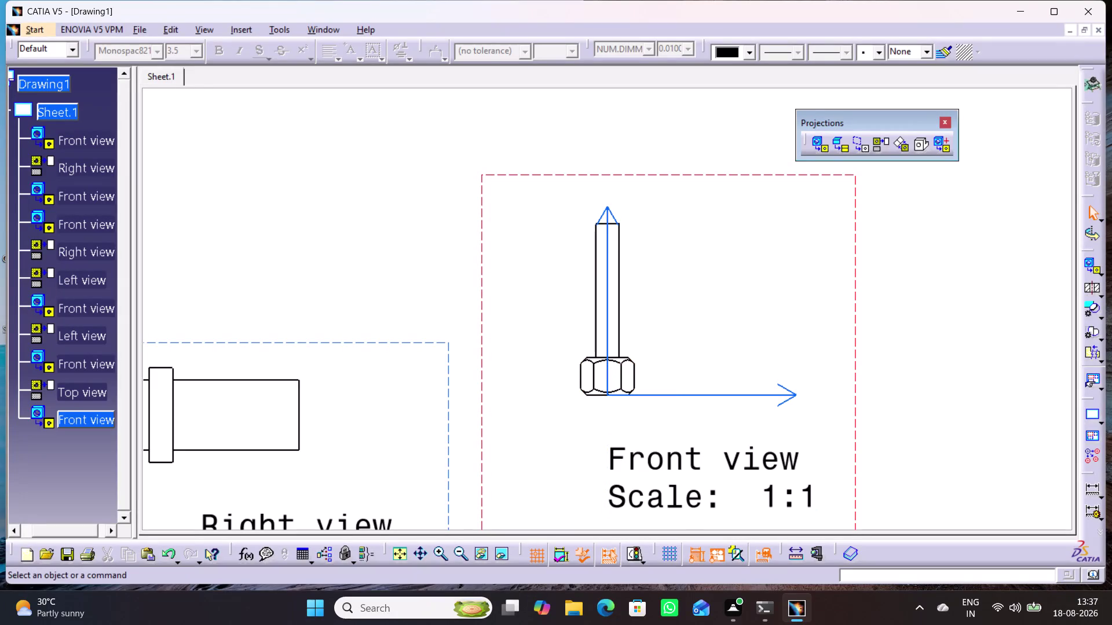
Bring the whole sheet into view and activate the L-shaped part's front view.
middle_drag(948, 442, 969, 524)
right_click(947, 441)
middle_drag(828, 469, 860, 524)
right_click(828, 469)
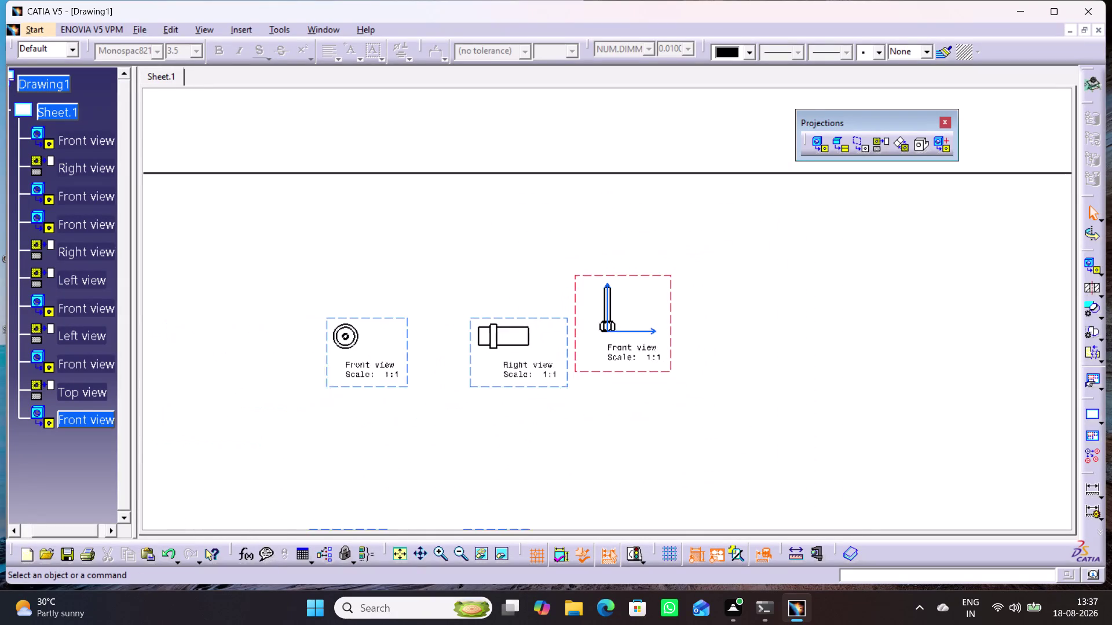
middle_drag(860, 524, 863, 529)
middle_drag(720, 501, 784, 584)
right_click(722, 487)
middle_drag(727, 499, 740, 486)
right_click(723, 471)
drag(626, 291, 552, 474)
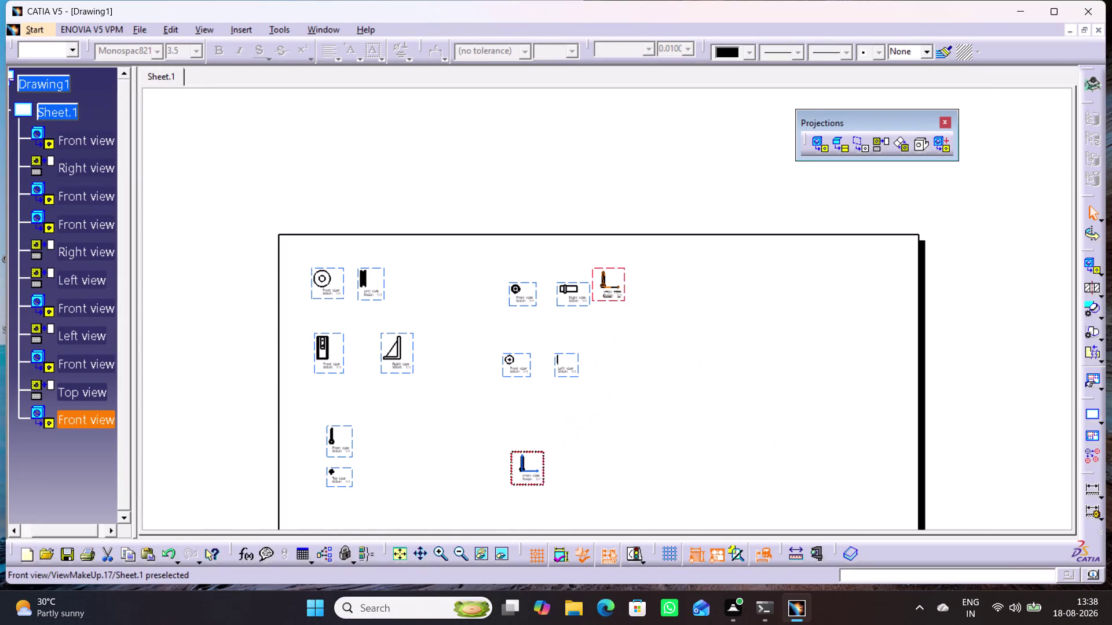
drag(552, 475, 470, 444)
middle_drag(543, 470, 610, 370)
click(652, 410)
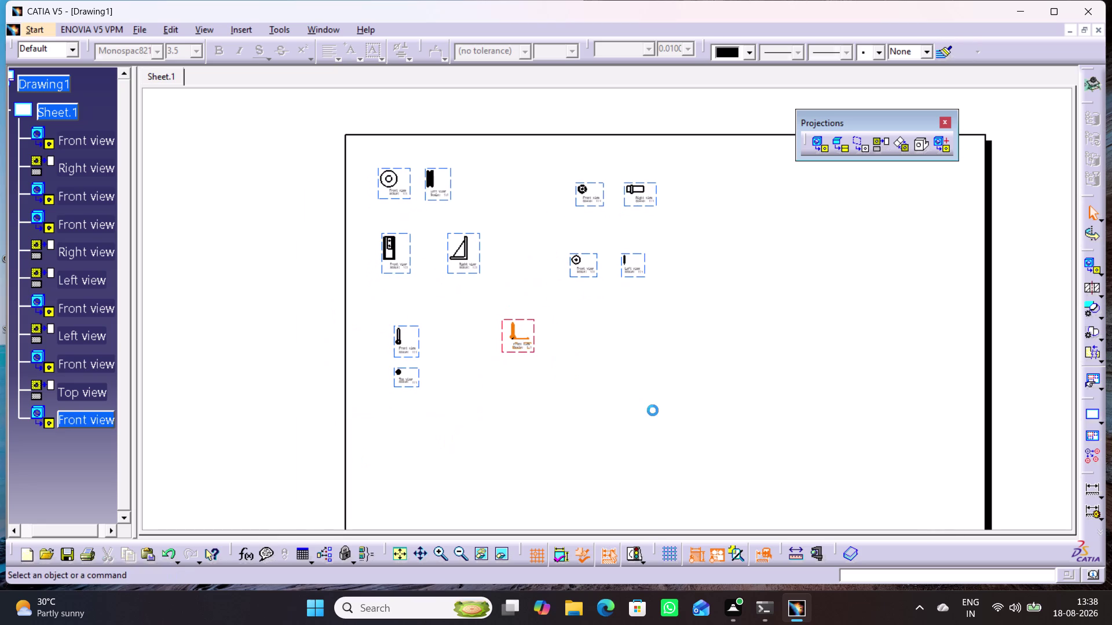
click(880, 145)
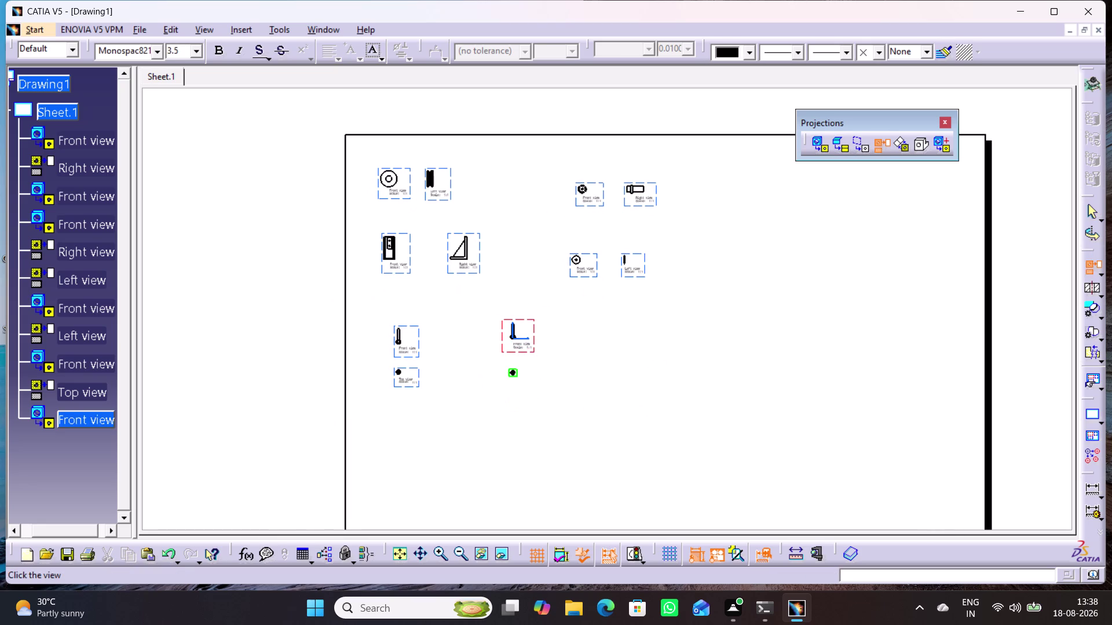
Project a top view and place it directly beneath that front view.
click(513, 374)
click(553, 415)
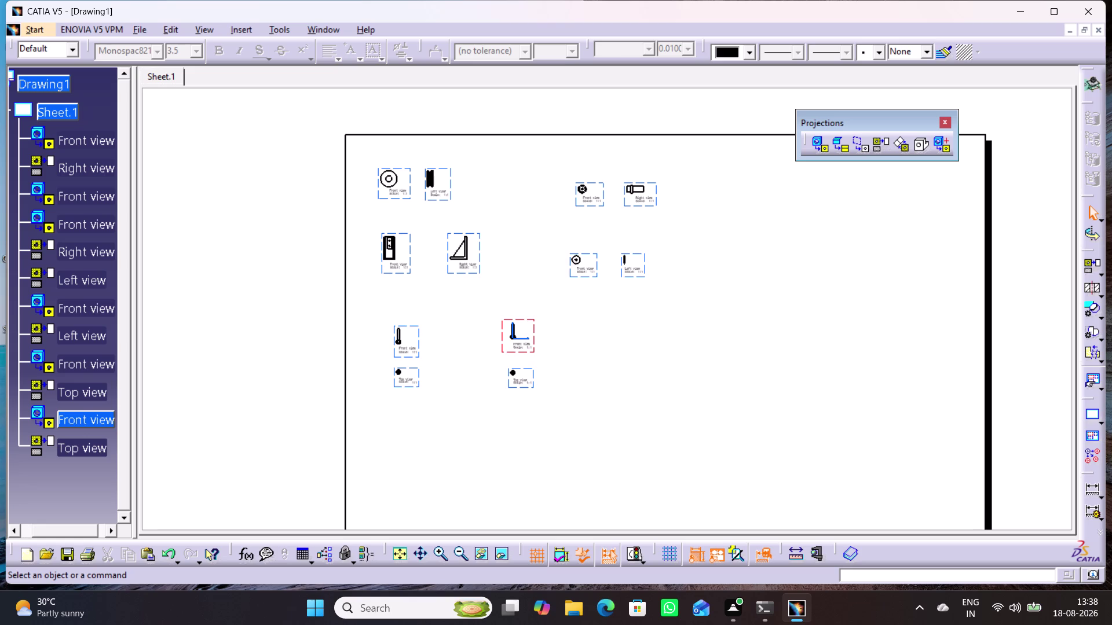
click(815, 145)
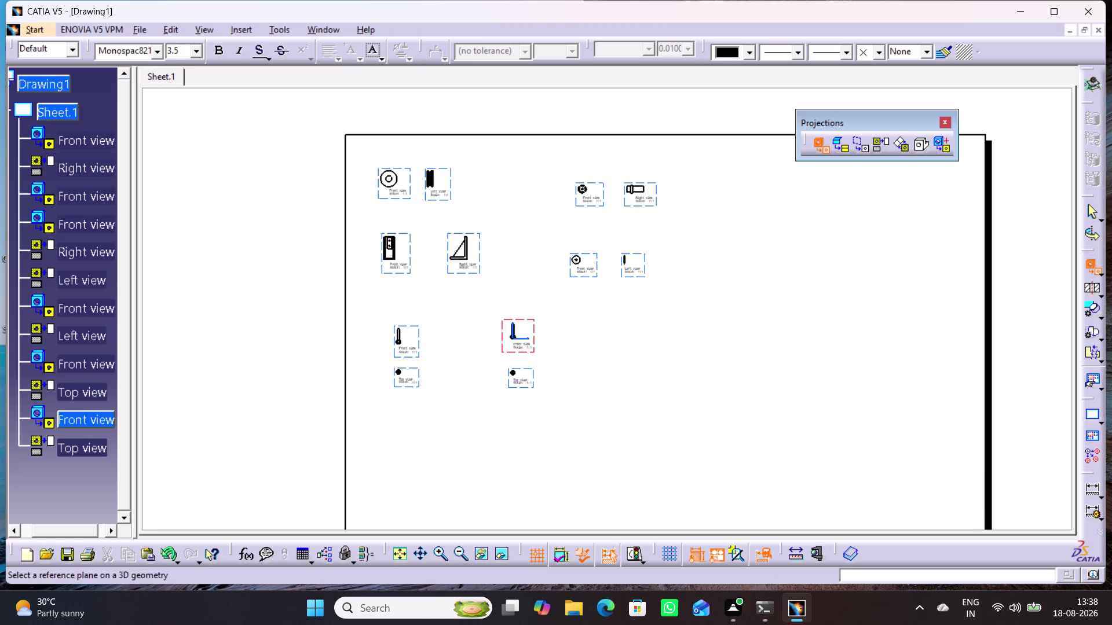
click(320, 30)
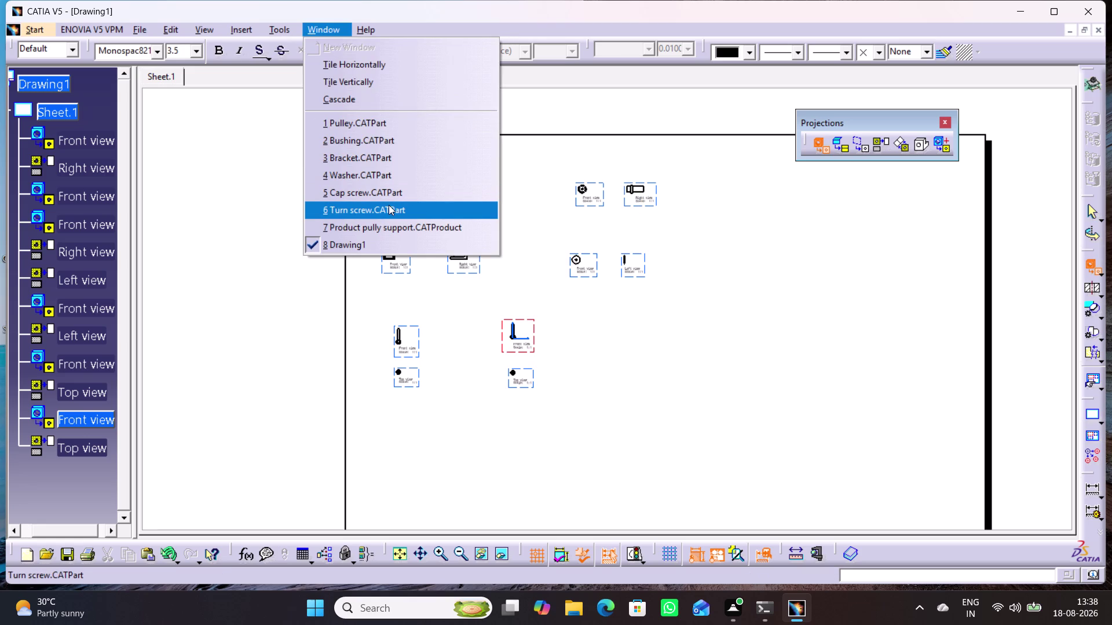
click(743, 304)
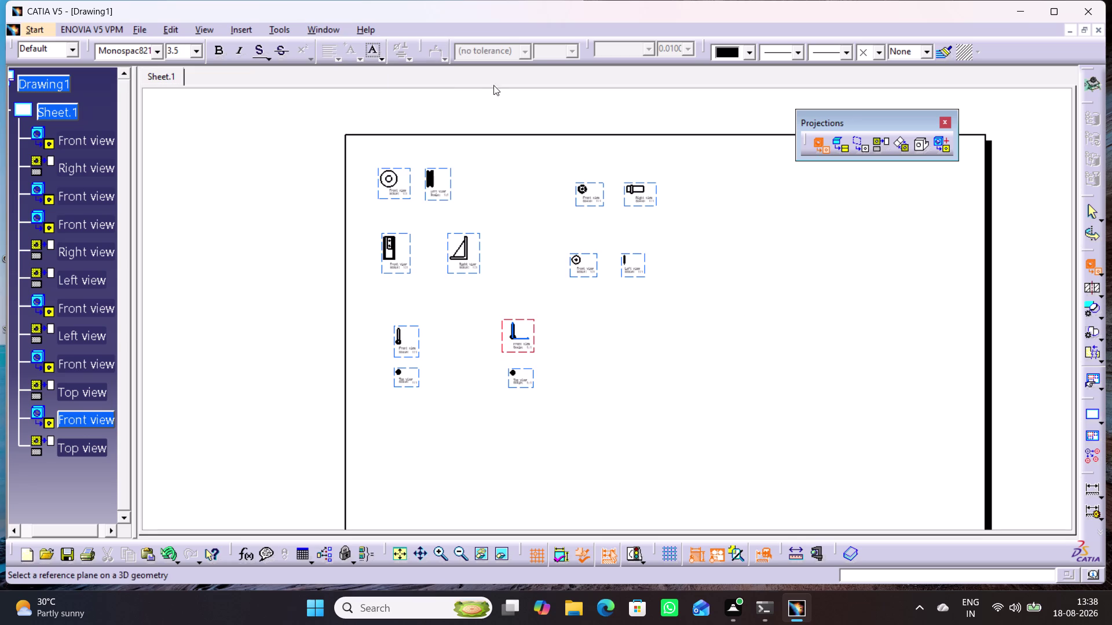
click(319, 29)
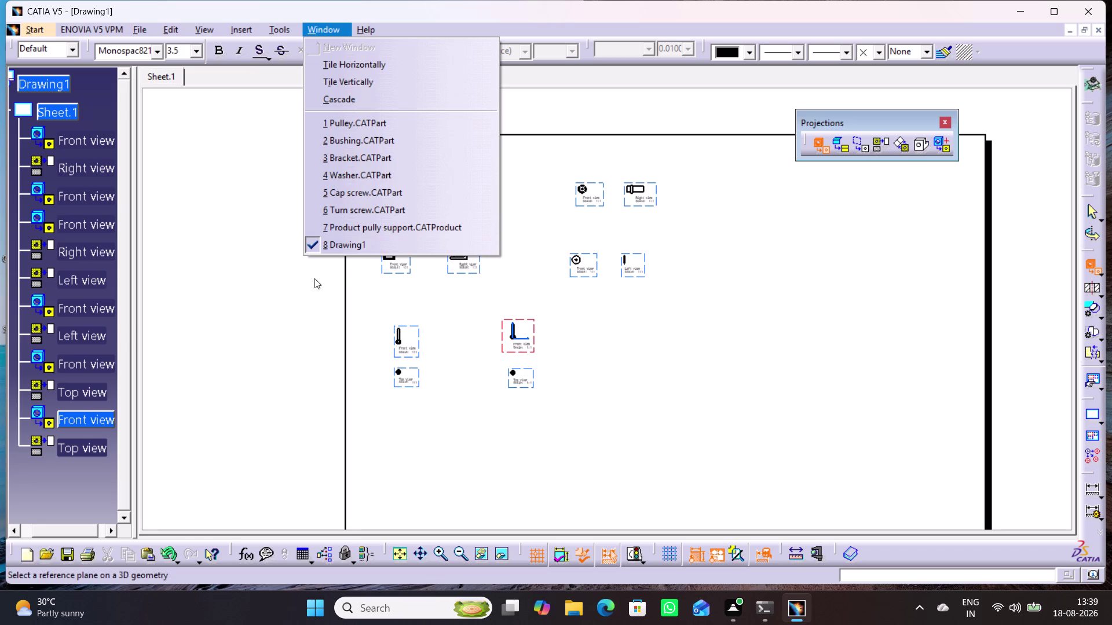
click(301, 286)
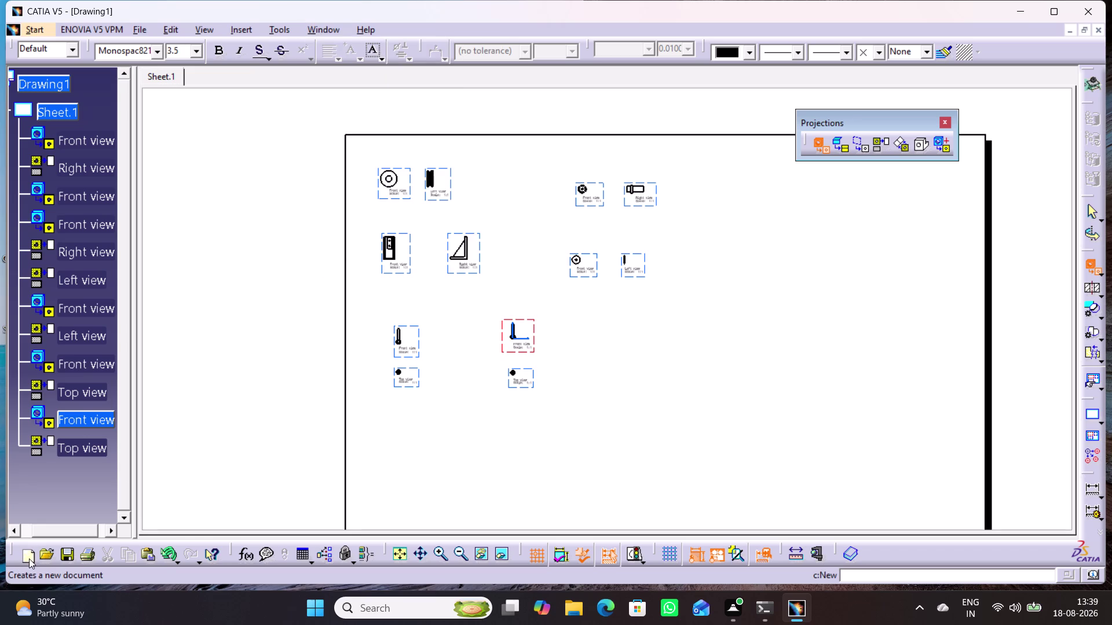
Cancel the new document and open the existing Nut part file instead.
click(29, 559)
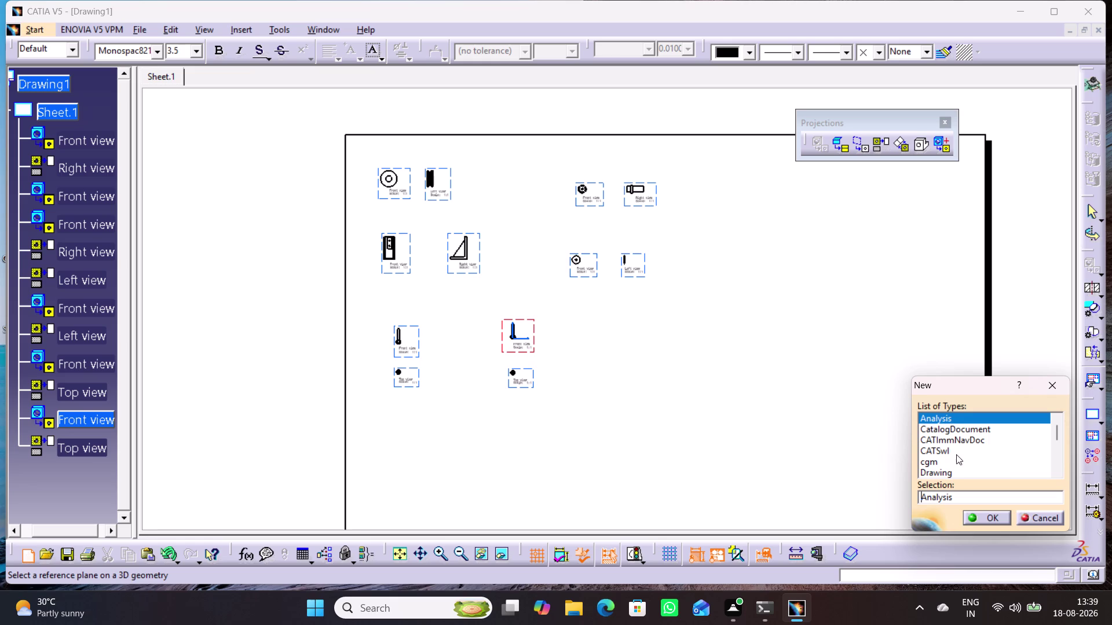
click(1057, 385)
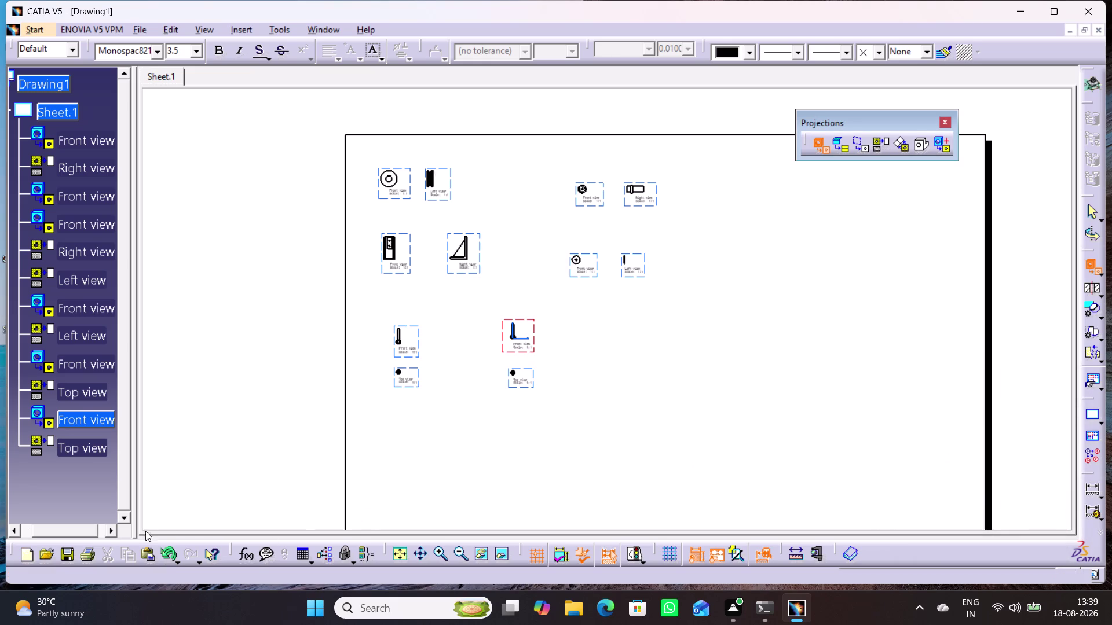
click(43, 553)
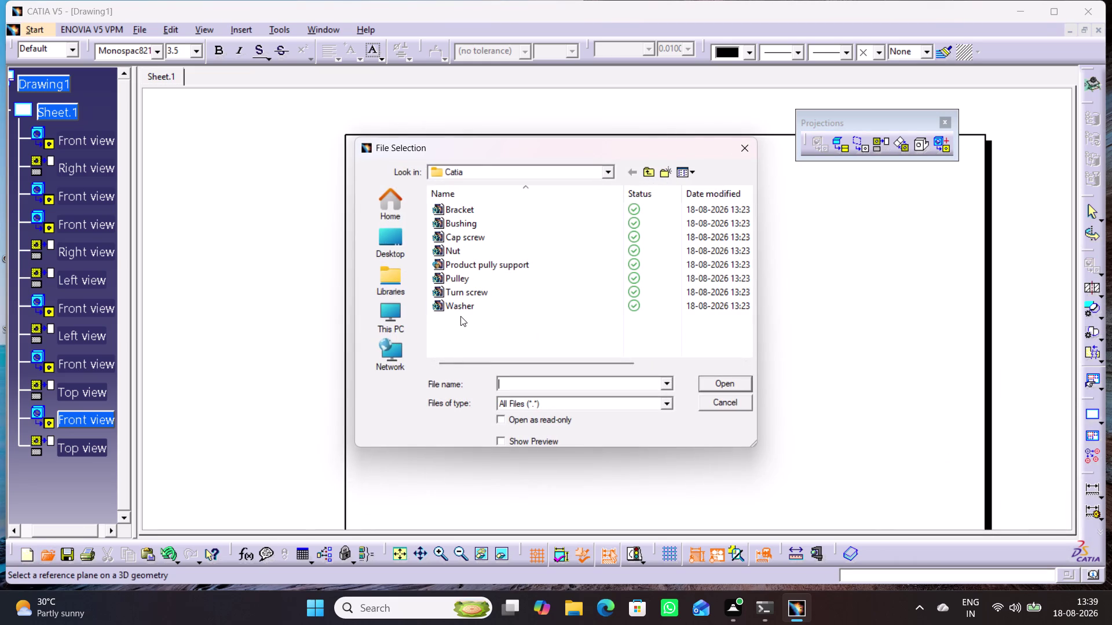
click(465, 250)
click(712, 383)
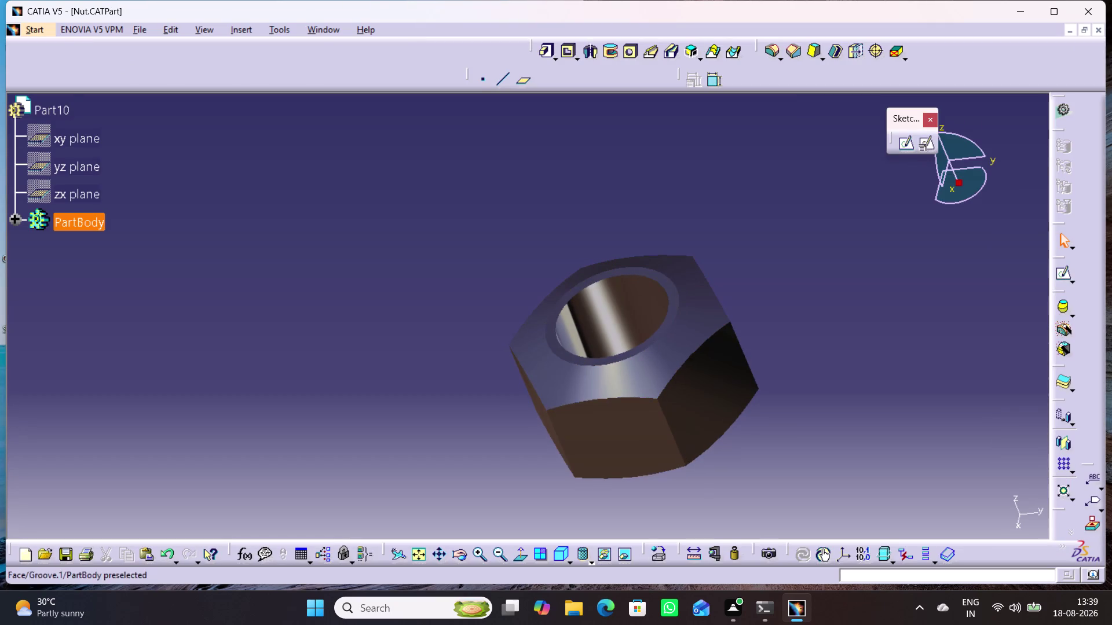
Inspect the Nut part, then restore the windows so the documents cascade.
click(566, 552)
click(548, 499)
click(561, 553)
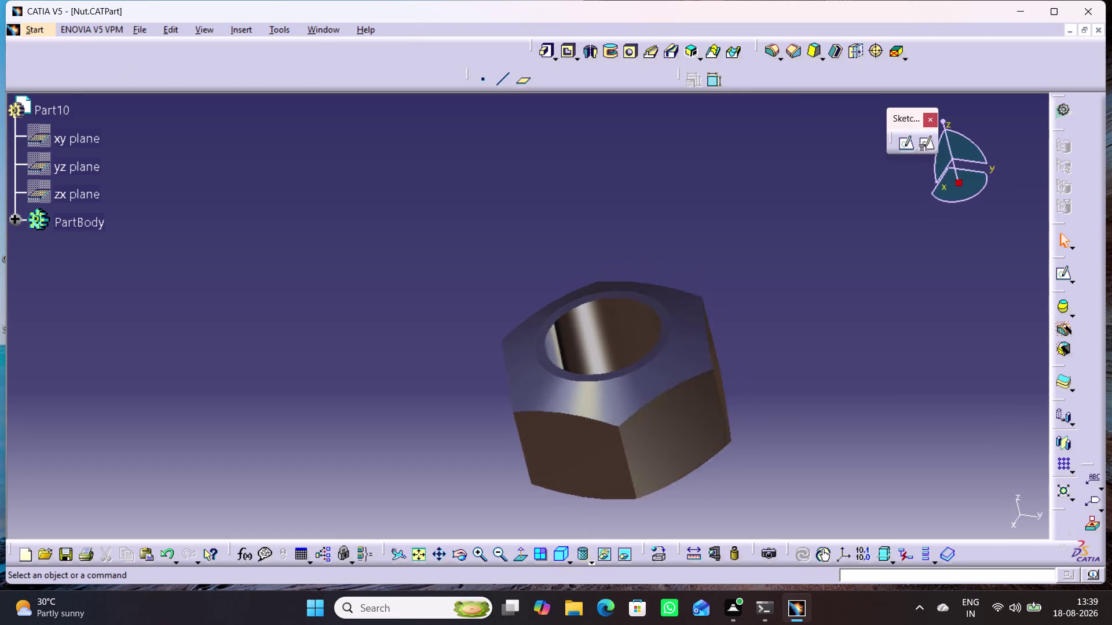
click(75, 166)
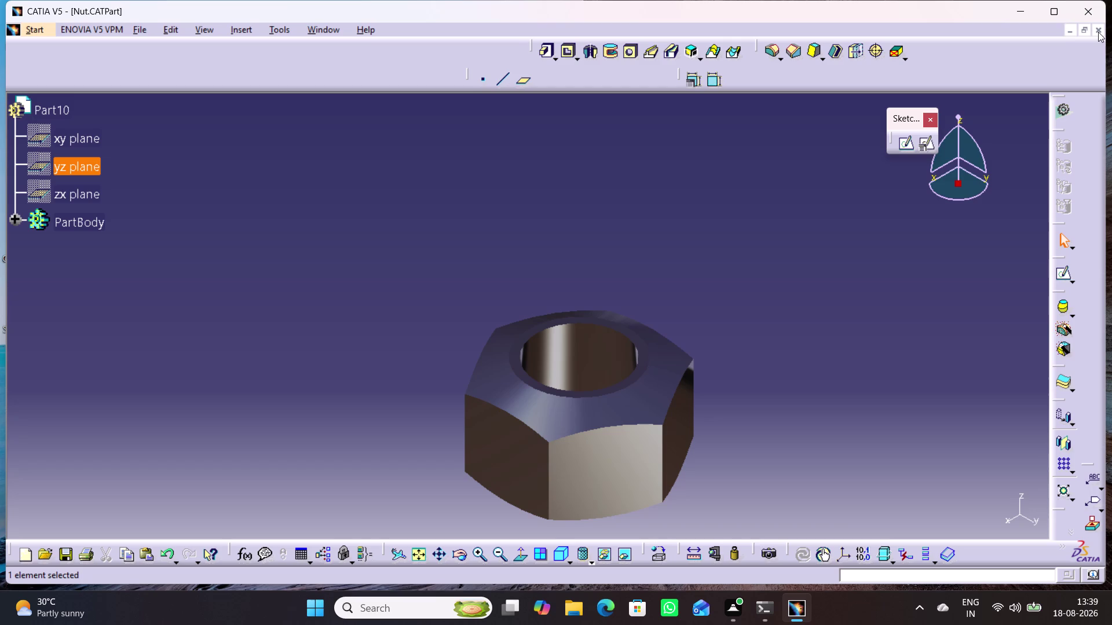
click(1072, 32)
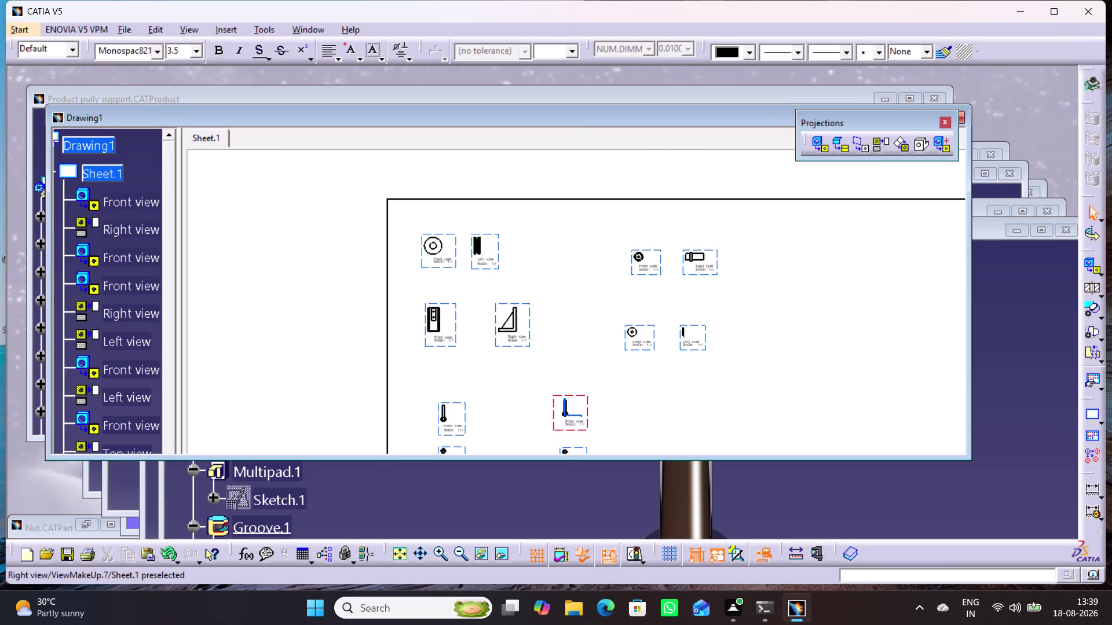
Maximize the Drawing1 window so the sheet fills the workspace.
drag(552, 147, 669, 189)
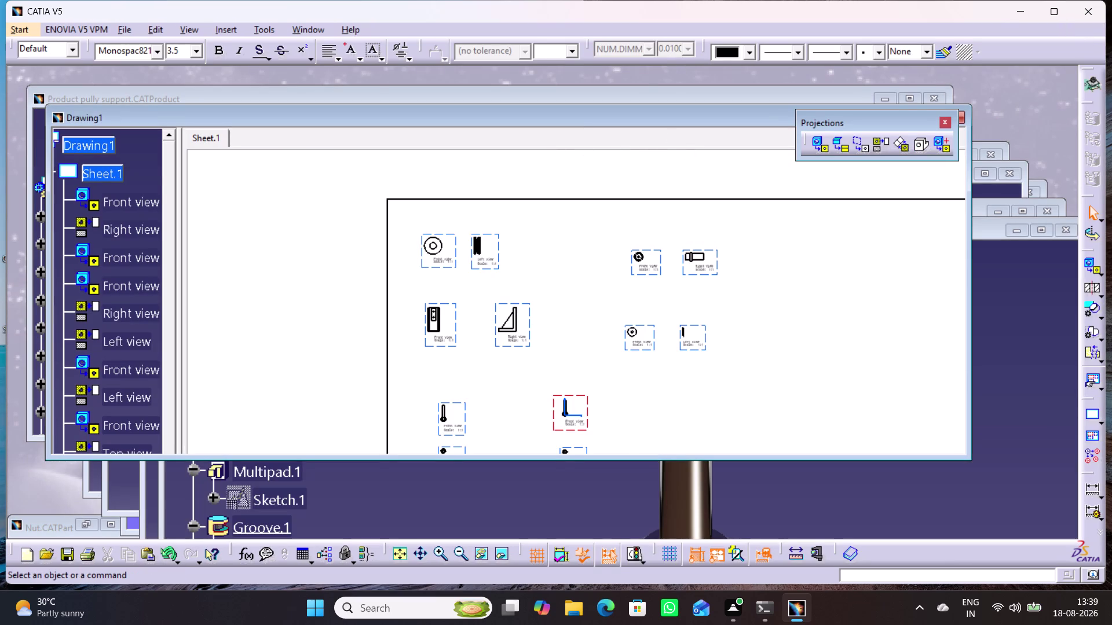
drag(669, 190, 691, 190)
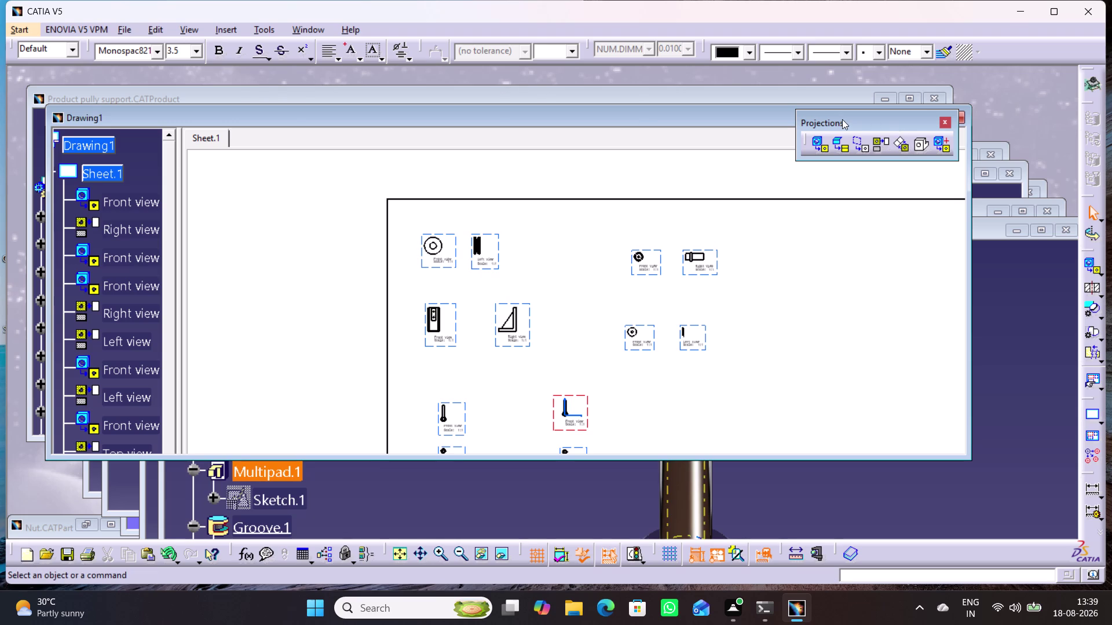
drag(842, 120, 728, 164)
click(927, 116)
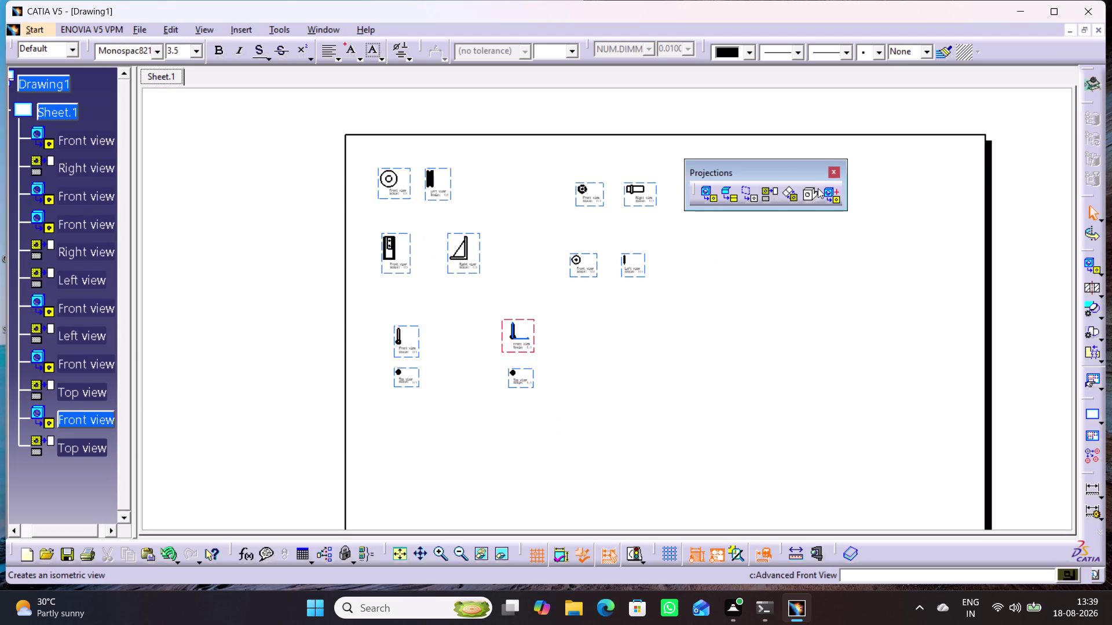
Switch to Nut.CATPart, pick its yz plane, then return to Drawing1.
click(321, 28)
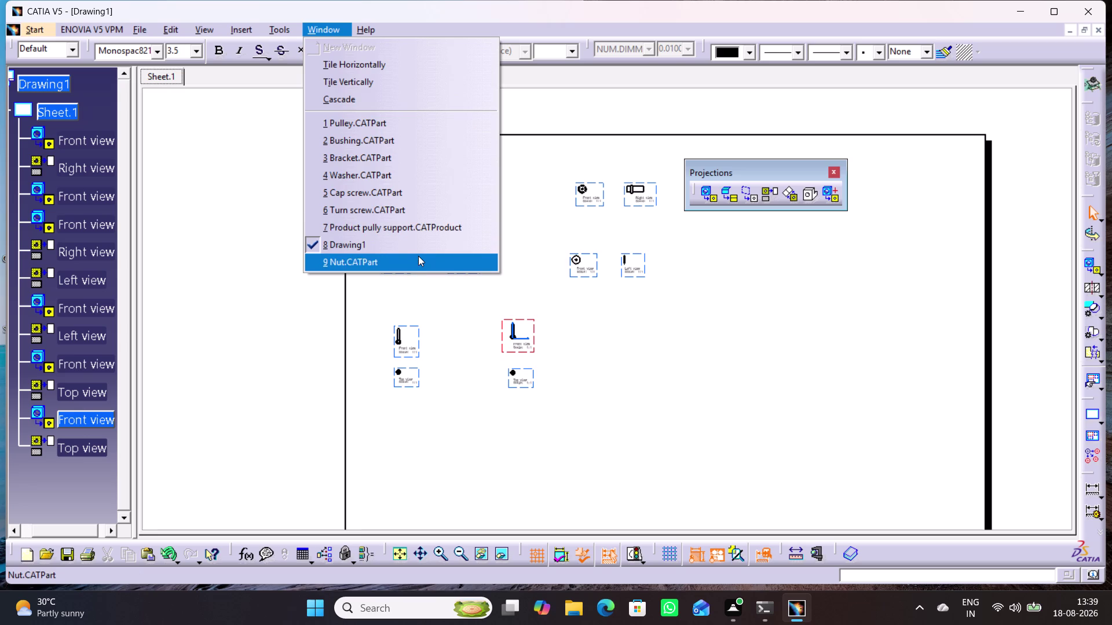
click(416, 260)
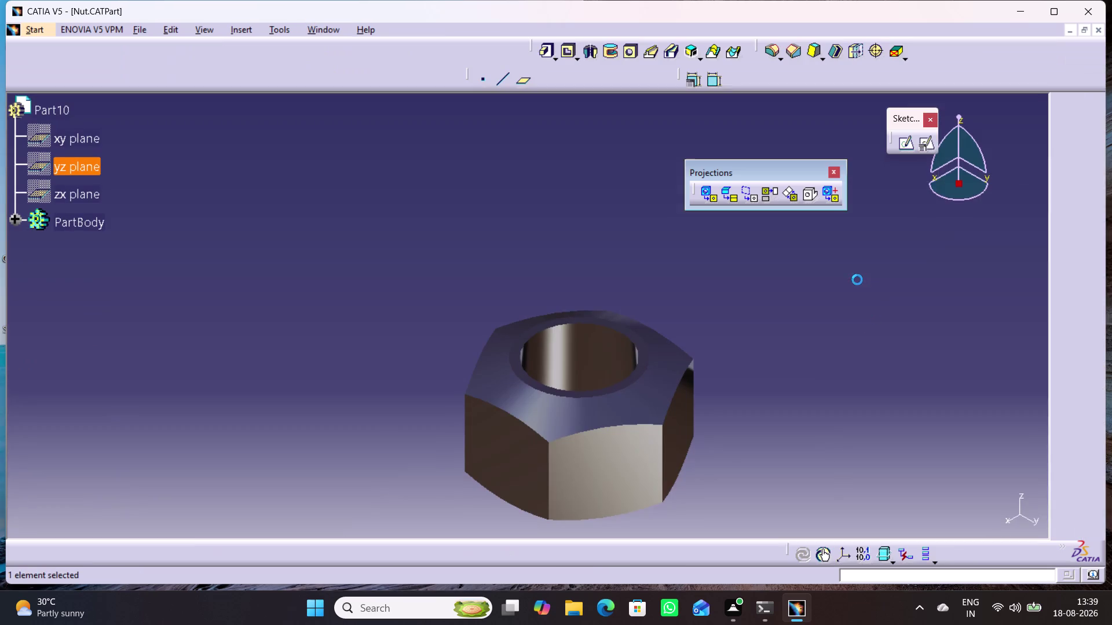
click(78, 168)
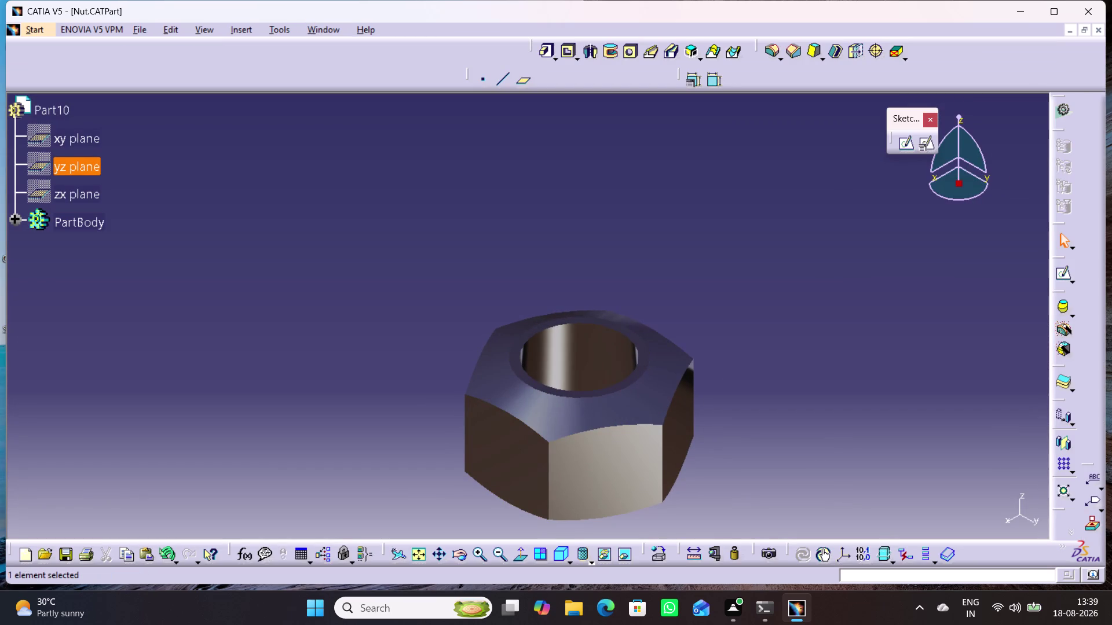
click(329, 32)
click(366, 243)
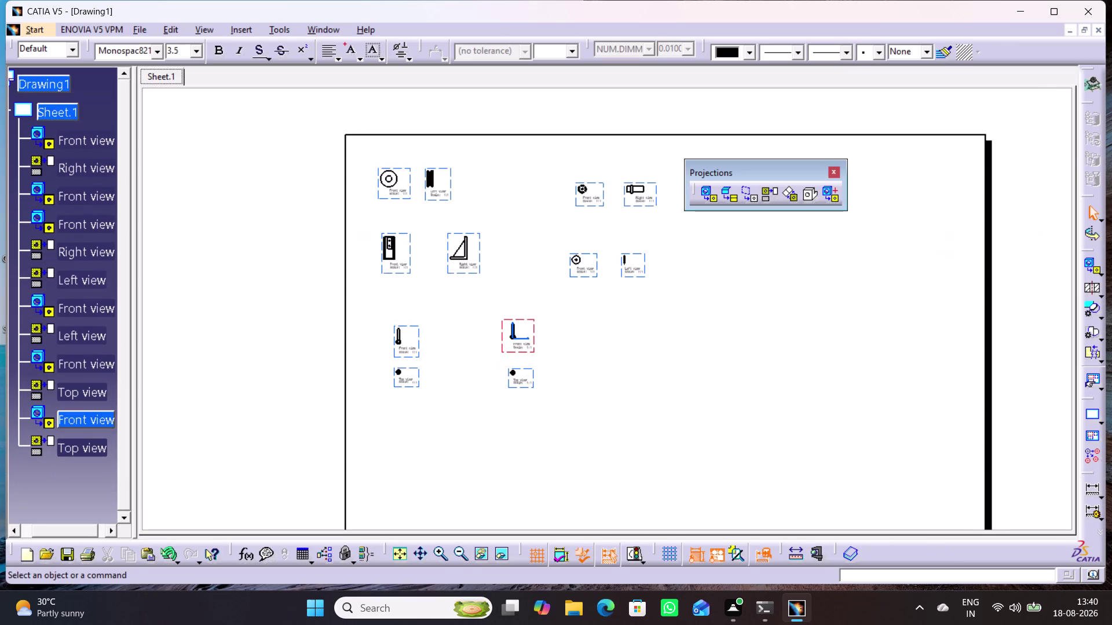
Create a front view from the Nut part and place it on the sheet.
click(712, 199)
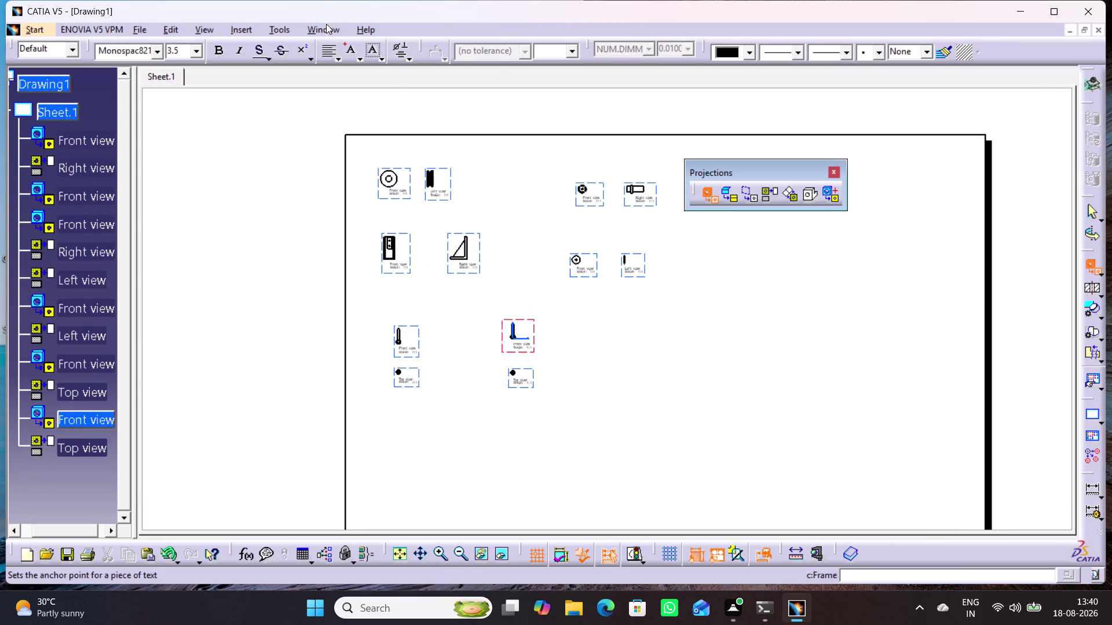
click(325, 28)
click(366, 265)
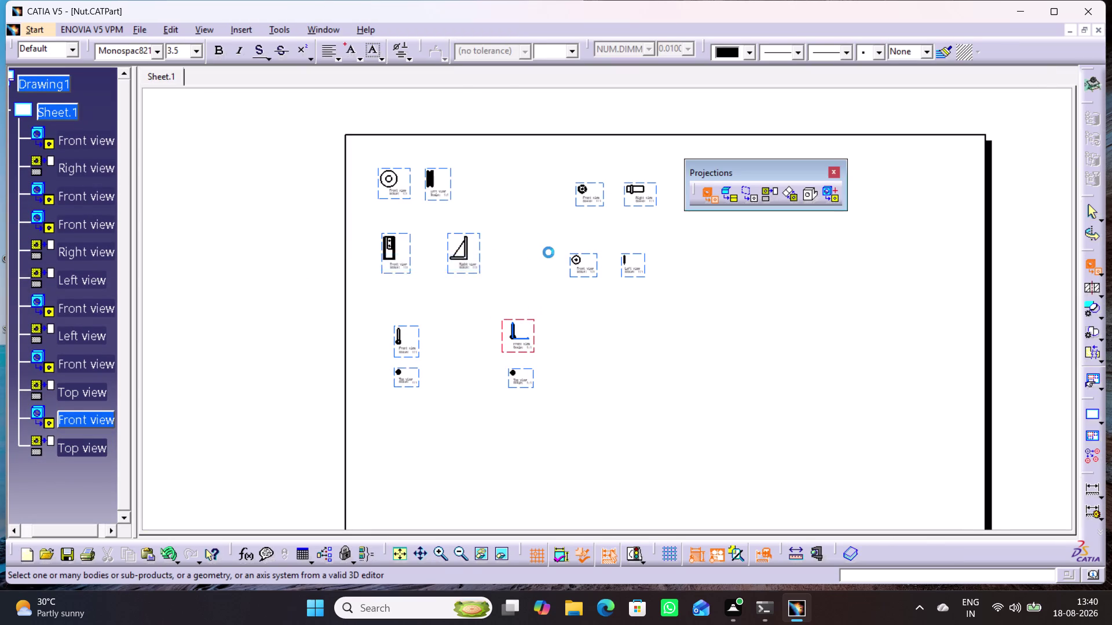
click(67, 164)
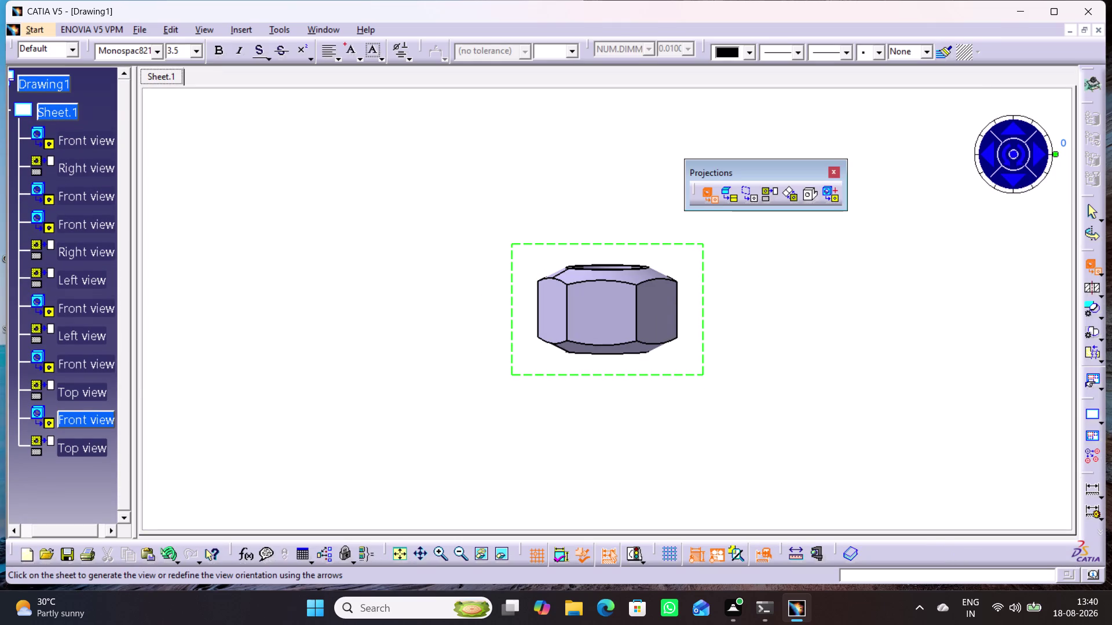
click(832, 274)
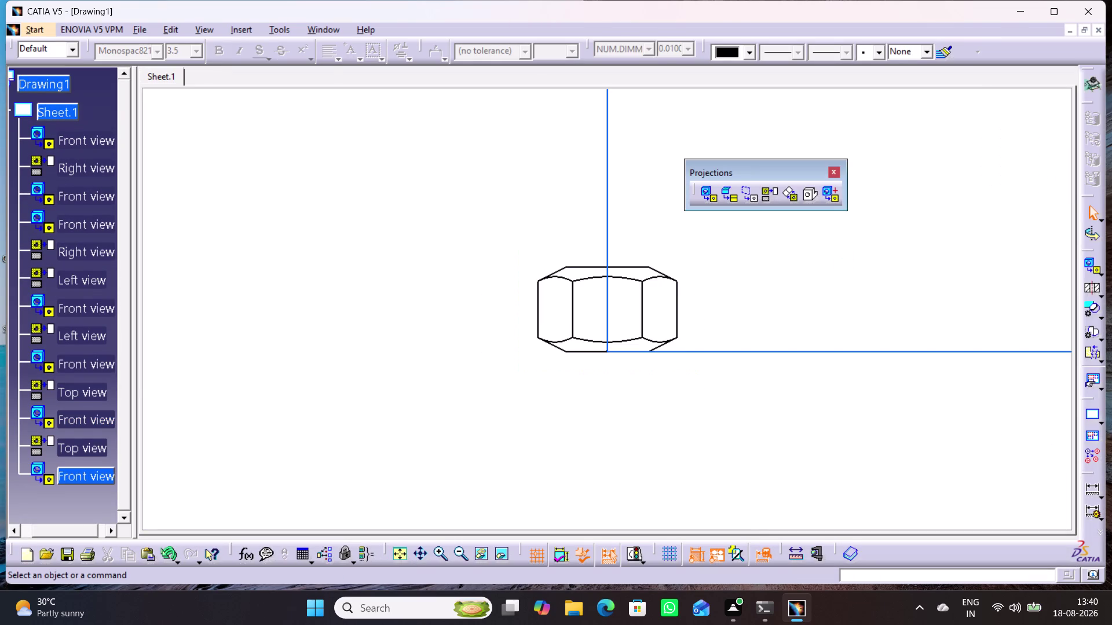
click(758, 398)
Zoom out and drag the nut's front view frame across the sheet.
middle_drag(760, 396, 791, 452)
right_click(761, 397)
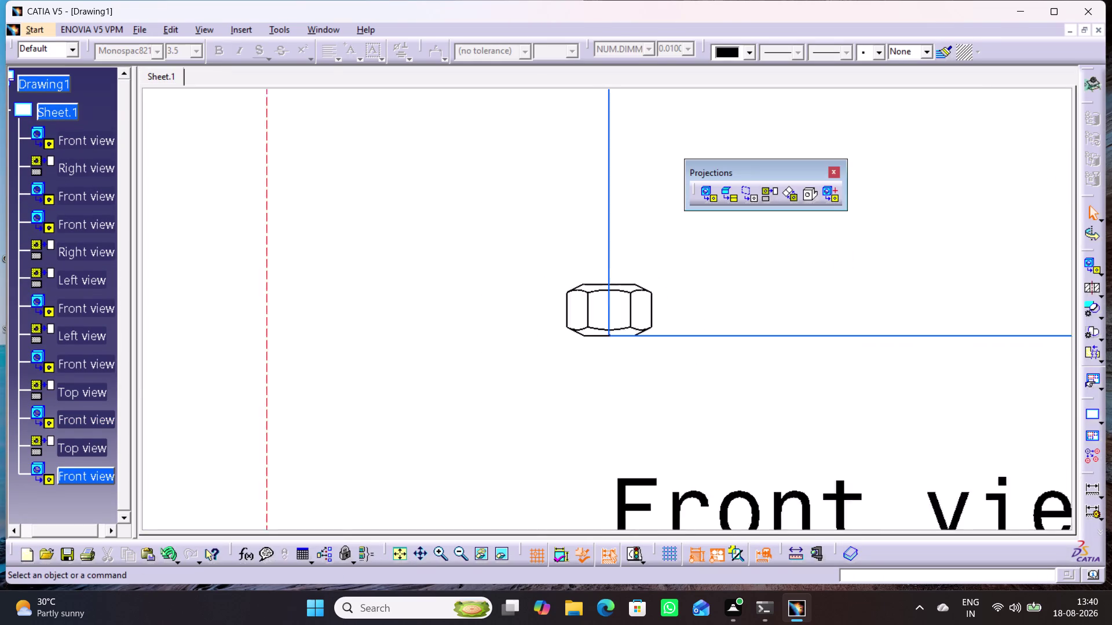
middle_drag(790, 452, 796, 476)
middle_drag(807, 382, 855, 449)
right_click(814, 382)
middle_drag(853, 352, 933, 445)
right_click(853, 352)
middle_drag(848, 299, 941, 92)
middle_drag(721, 292, 634, 391)
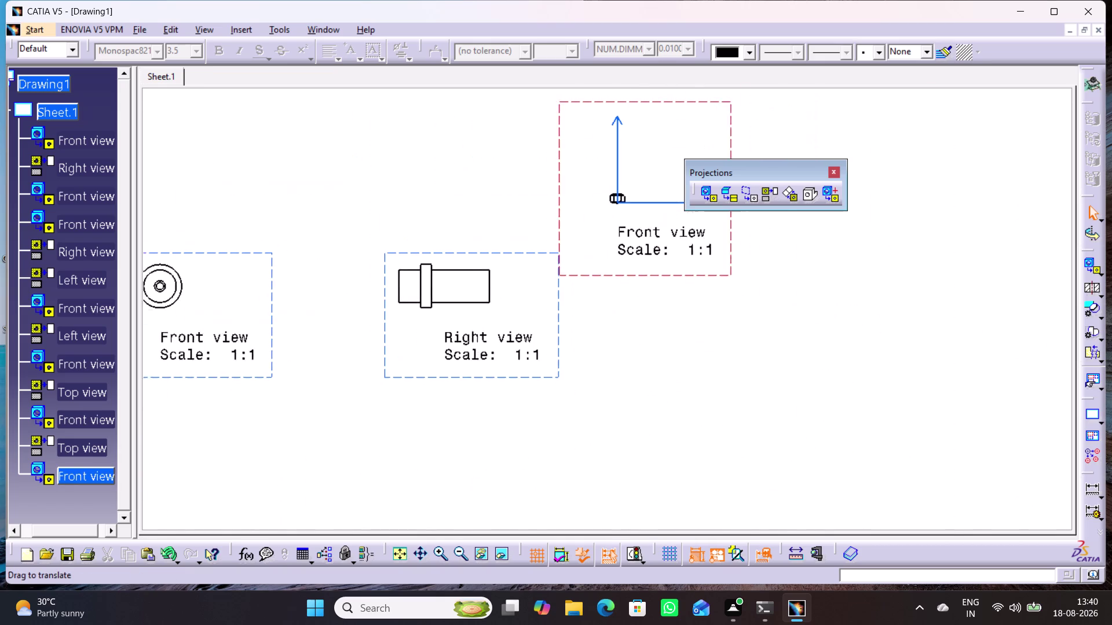
middle_drag(634, 390, 627, 393)
drag(710, 279, 539, 520)
middle_drag(658, 449, 777, 210)
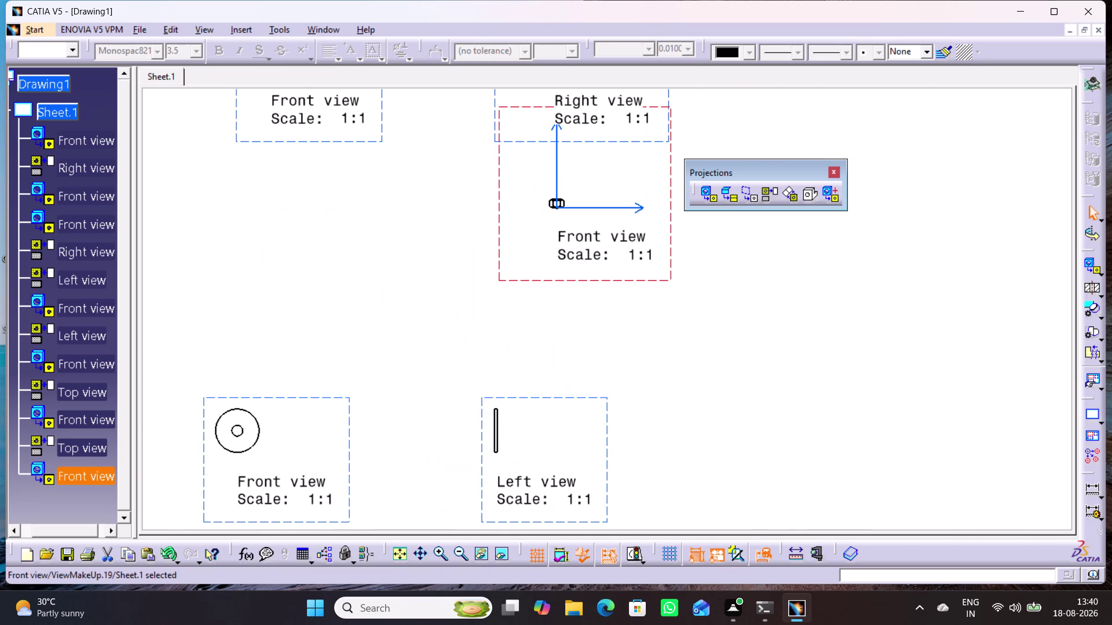
drag(636, 282, 678, 468)
middle_drag(736, 424, 834, 104)
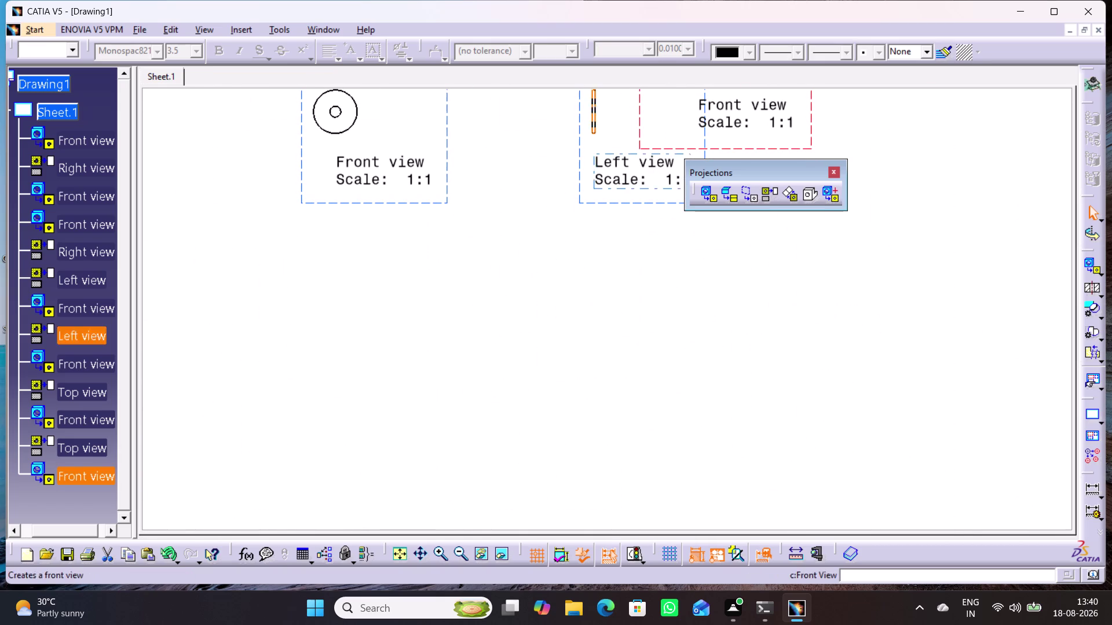
drag(656, 141, 553, 354)
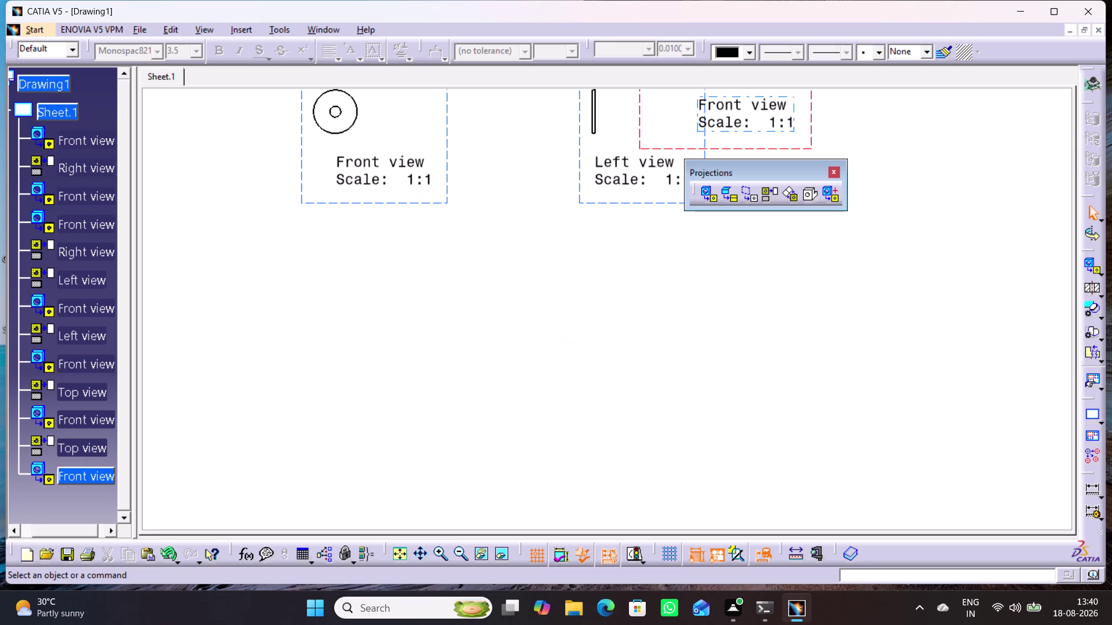
drag(643, 119, 405, 406)
Align the nut's front view to the right of the bolt's front and top views.
middle_drag(631, 381, 660, 424)
right_click(631, 381)
middle_drag(675, 344, 674, 344)
right_click(675, 344)
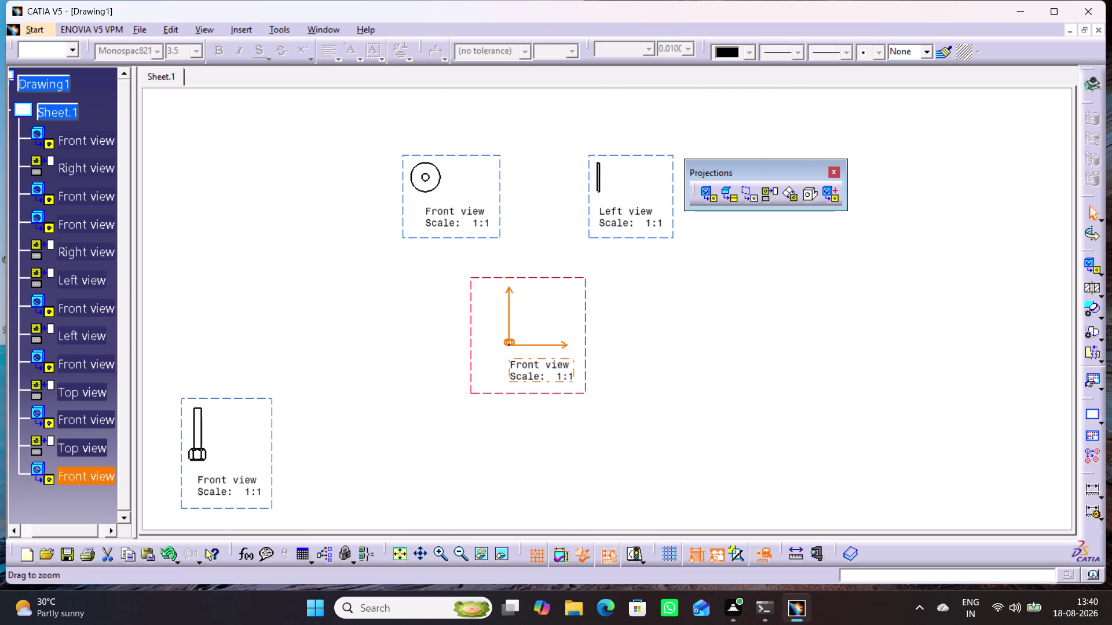
middle_drag(674, 344, 727, 484)
middle_drag(681, 377, 674, 353)
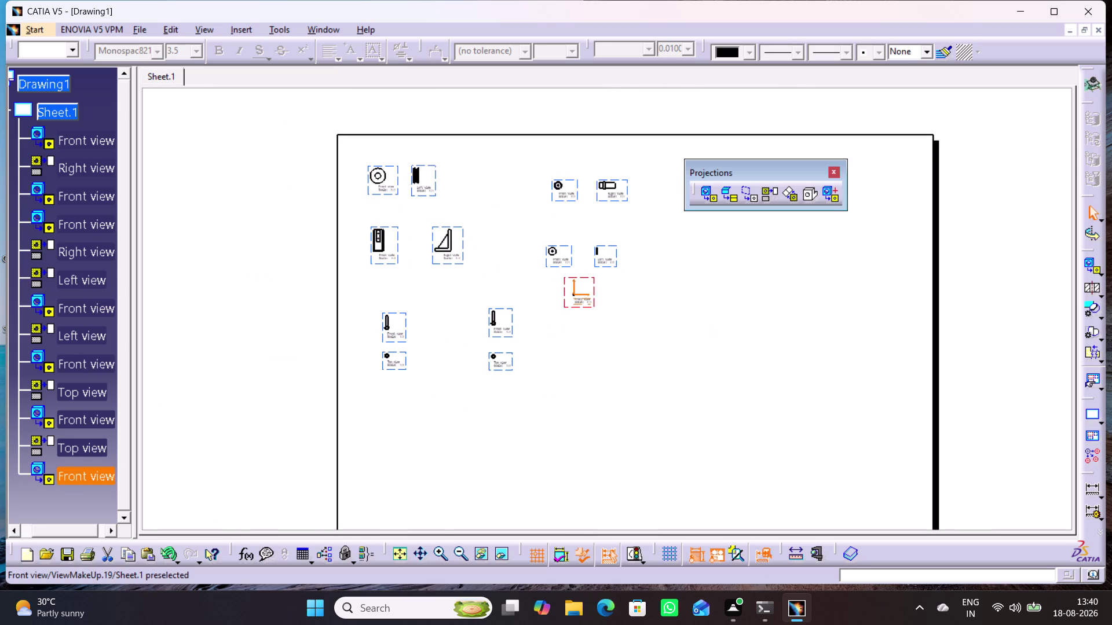
drag(596, 308, 597, 364)
click(634, 418)
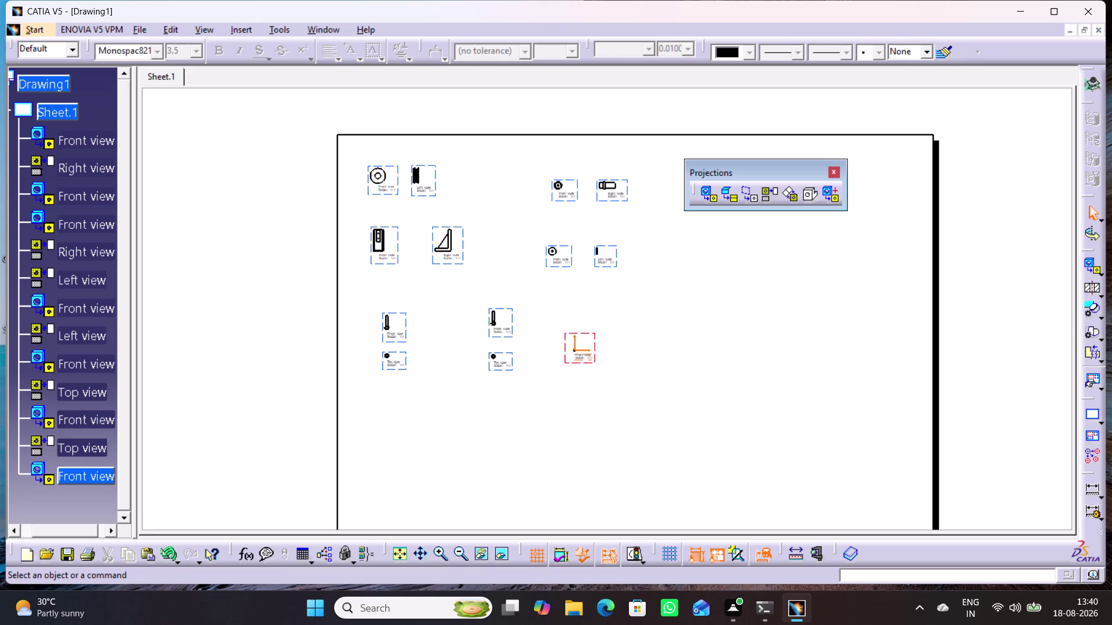
drag(597, 363, 601, 333)
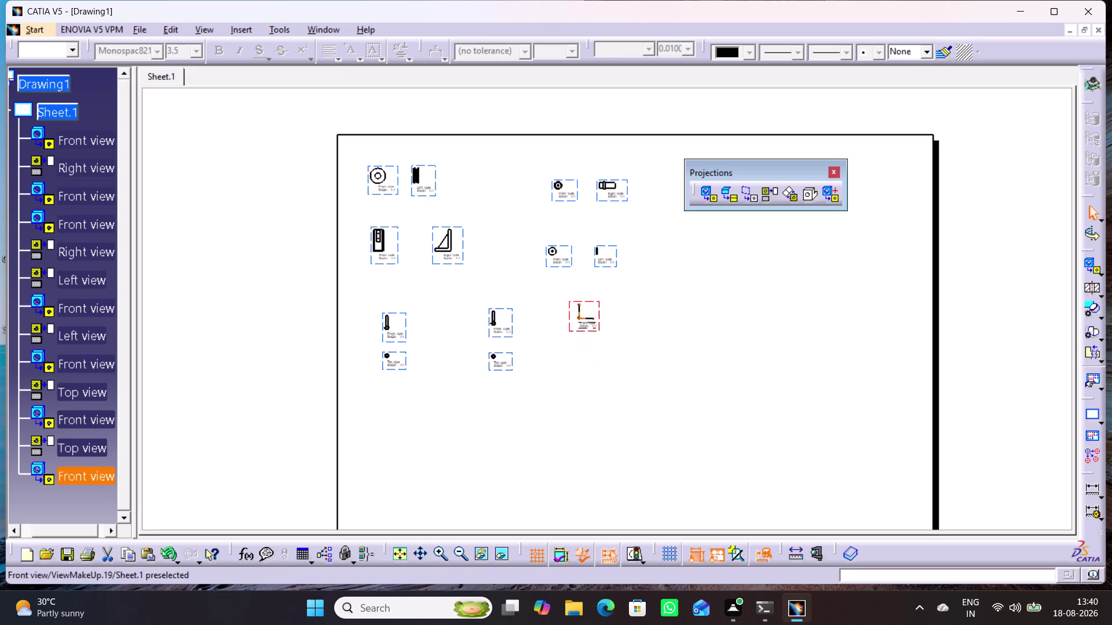
click(624, 392)
middle_drag(621, 390, 618, 317)
right_click(622, 391)
middle_drag(628, 409, 628, 396)
middle_drag(628, 397, 632, 347)
right_click(627, 396)
middle_click(634, 359)
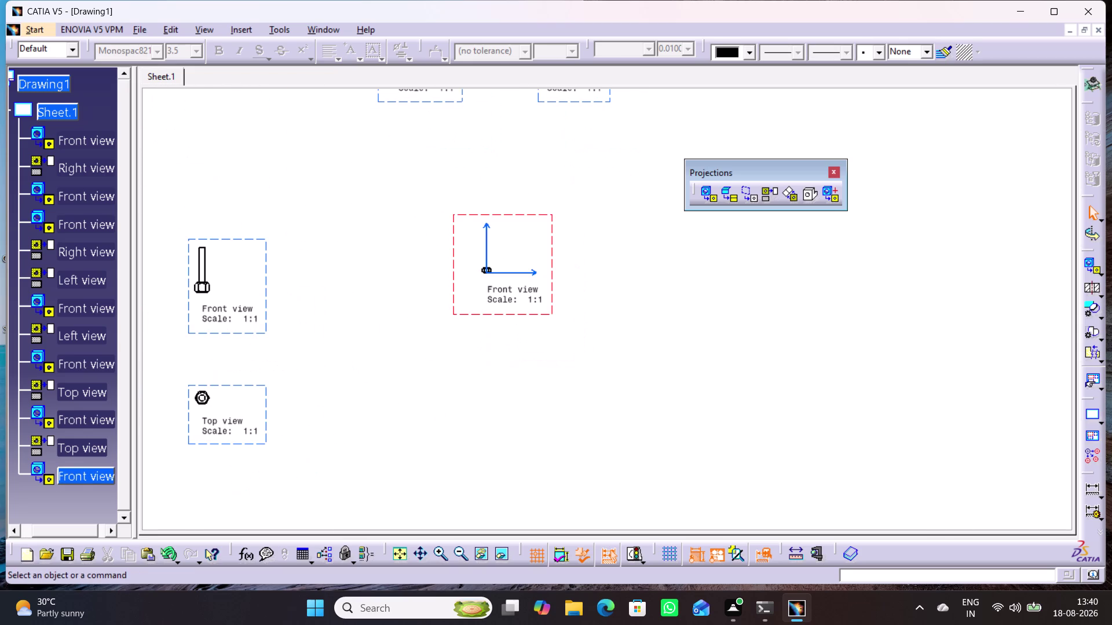
Project a Top view of the nut below its front view and fit the sheet in view.
click(673, 349)
click(773, 194)
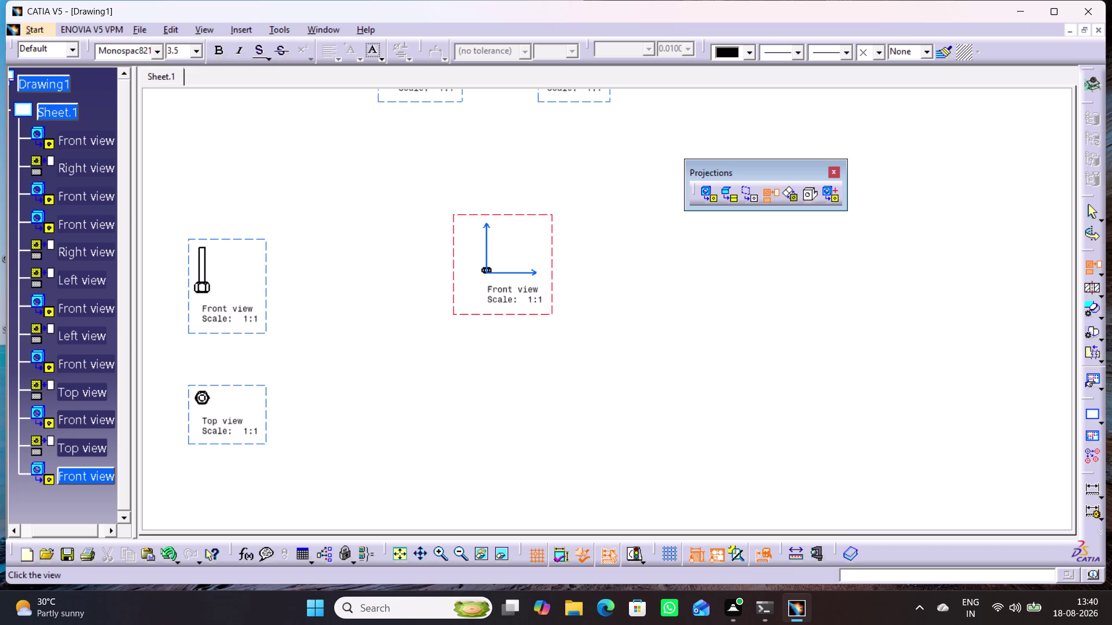
click(485, 391)
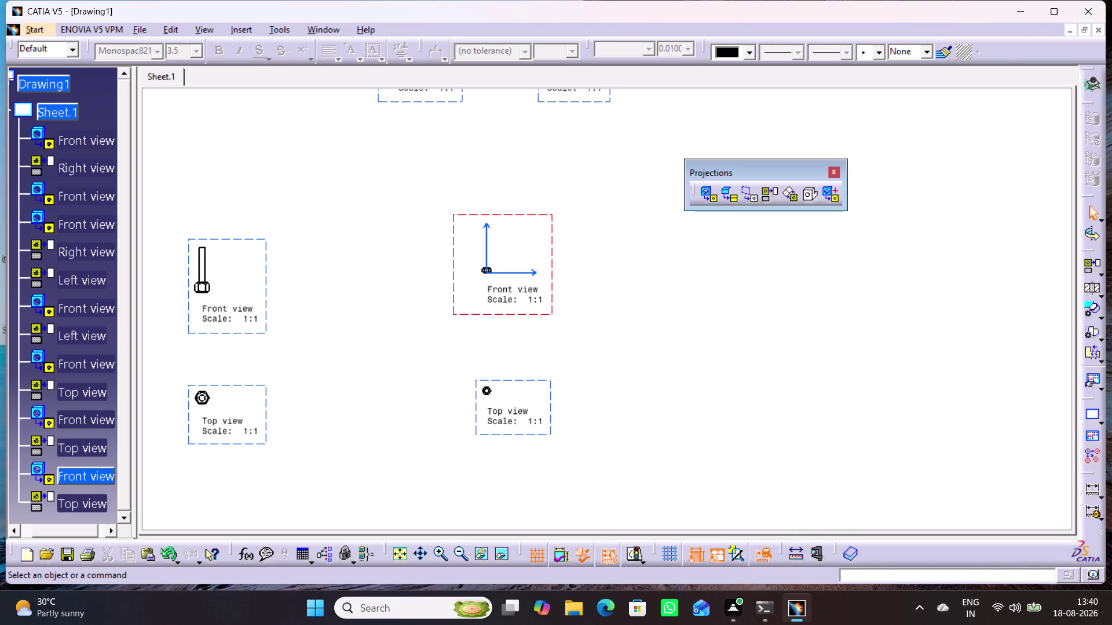
click(634, 374)
middle_drag(640, 375, 635, 470)
right_click(640, 376)
middle_drag(677, 406, 634, 449)
right_click(634, 448)
click(707, 375)
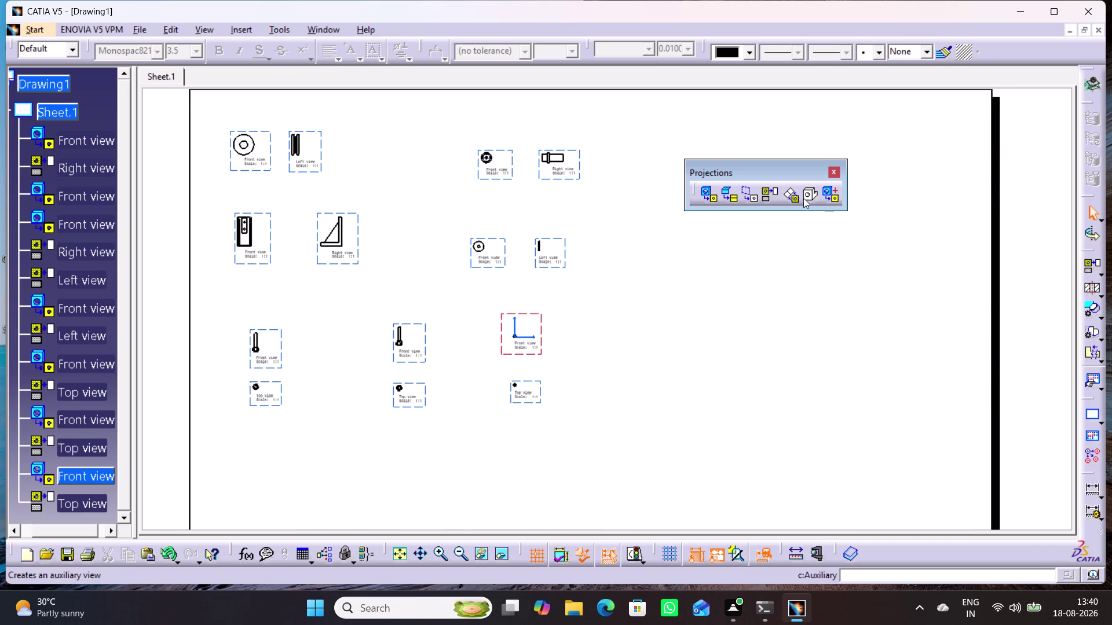
click(811, 198)
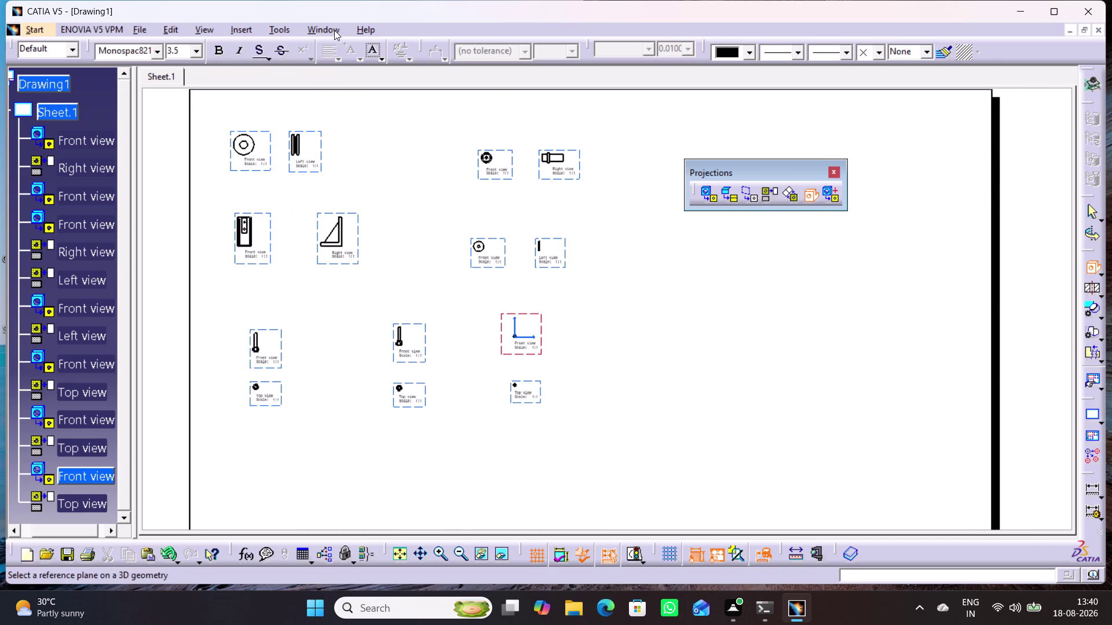
Pick a pulley-support assembly face as reference and place its isometric view on the sheet.
click(334, 30)
click(369, 228)
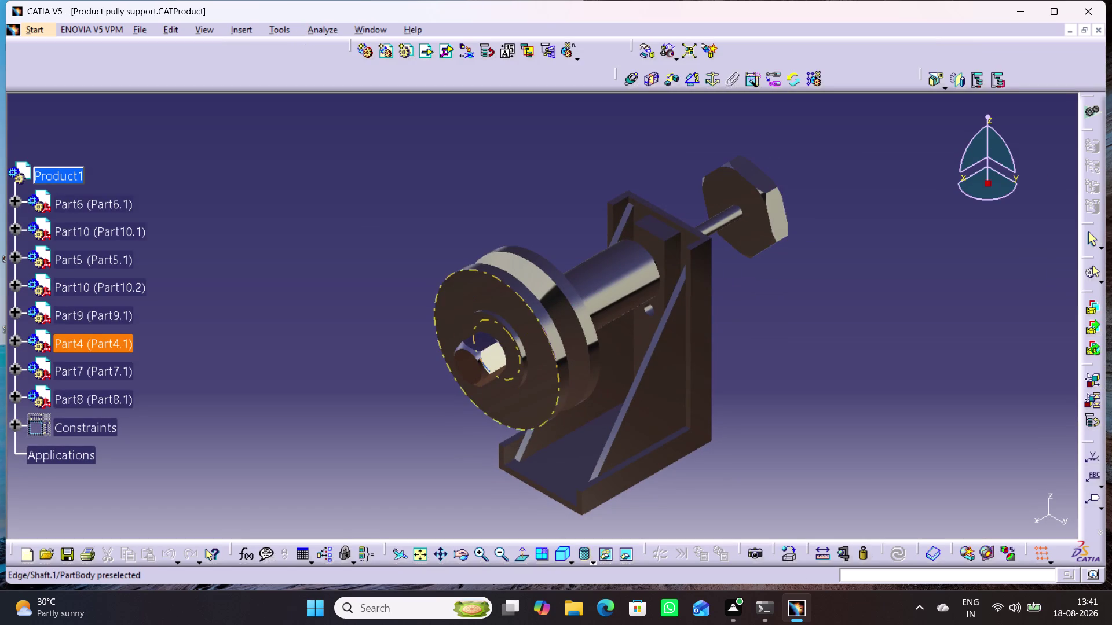
click(539, 385)
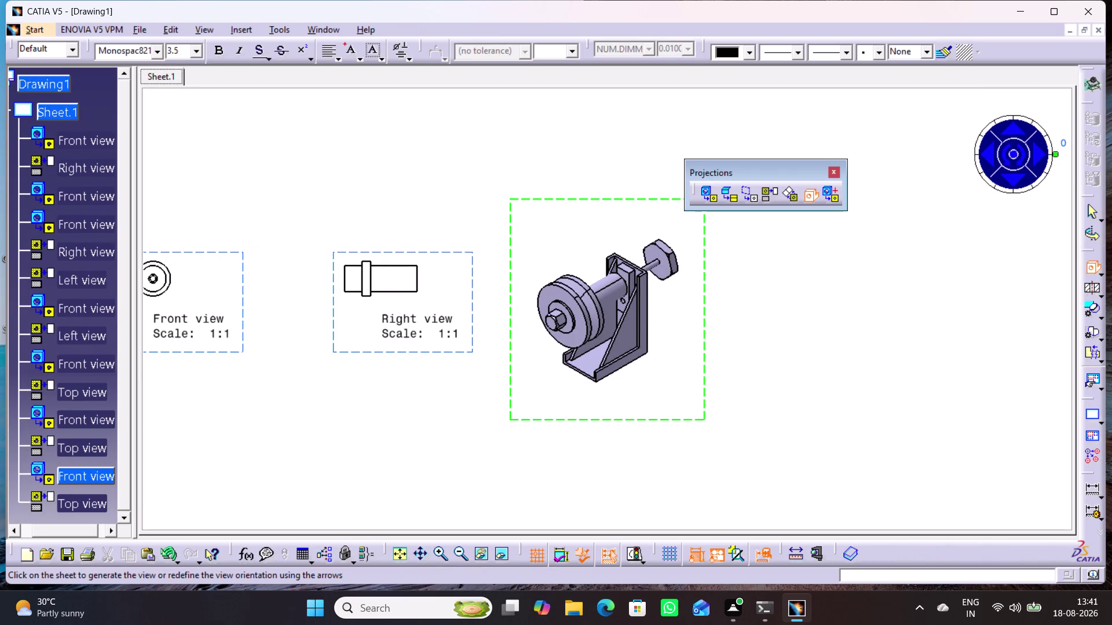
click(860, 252)
middle_drag(759, 361, 804, 337)
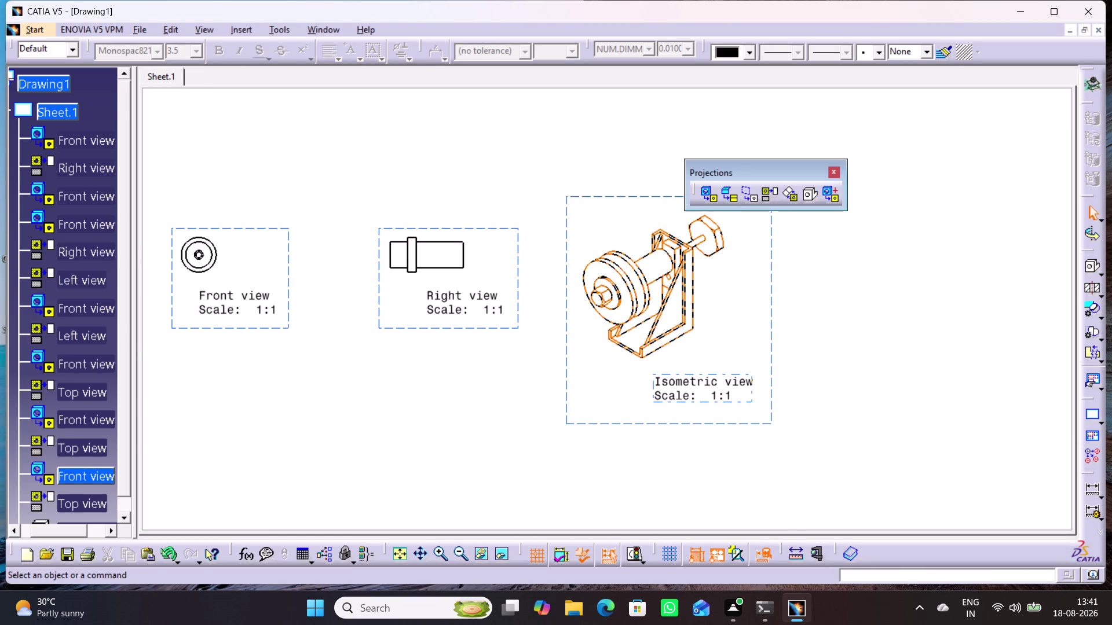
Drag the isometric view frame to the right side of the sheet.
drag(770, 409, 787, 440)
middle_drag(864, 353, 875, 420)
right_click(865, 351)
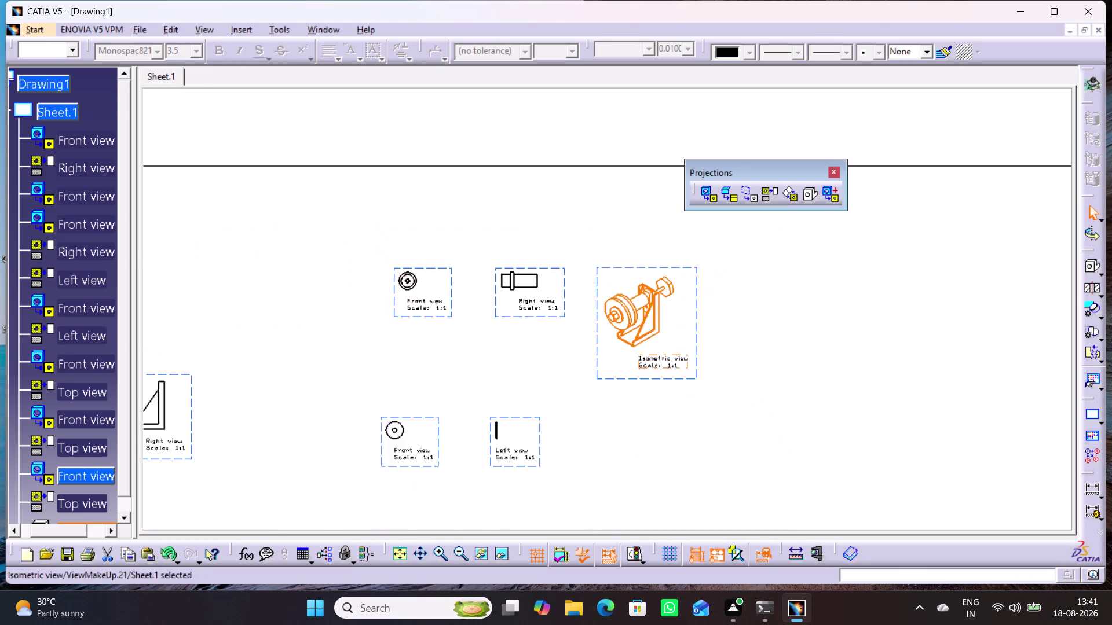
middle_drag(875, 419, 880, 448)
middle_drag(790, 382, 801, 244)
drag(687, 224, 691, 227)
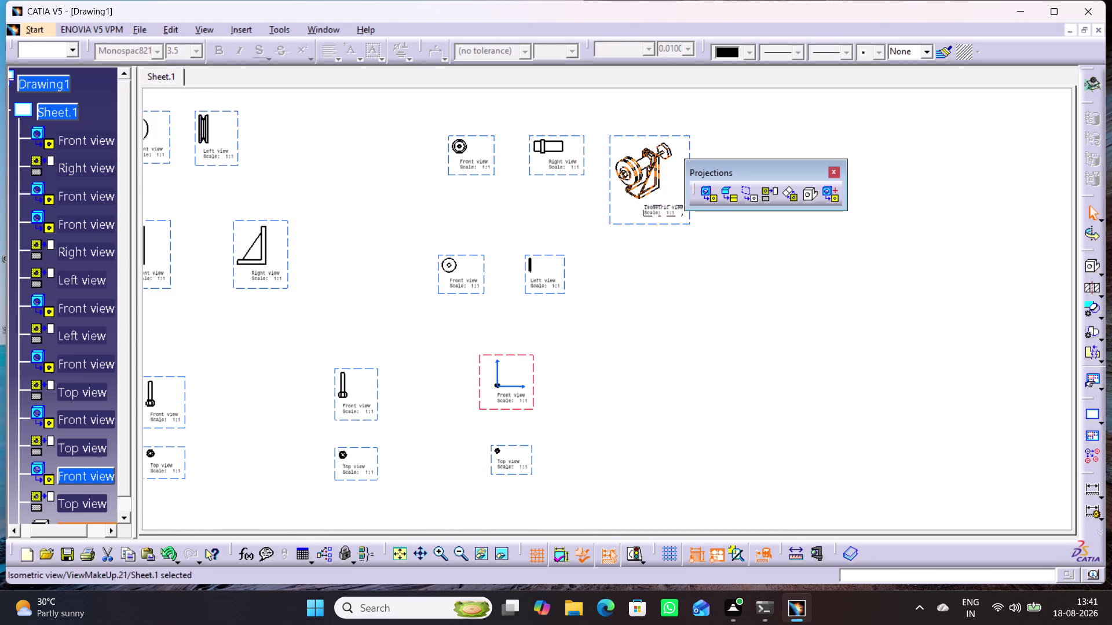
drag(691, 227, 917, 333)
click(856, 368)
click(912, 329)
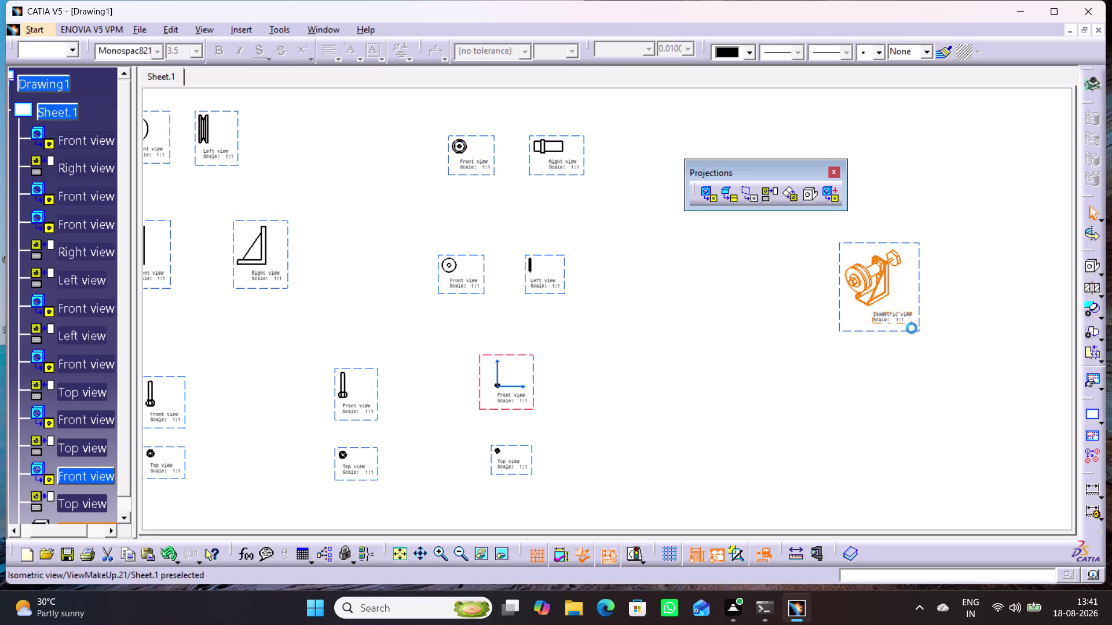
Activate the isometric view and bring up its View Positioning context menu.
double_click(916, 302)
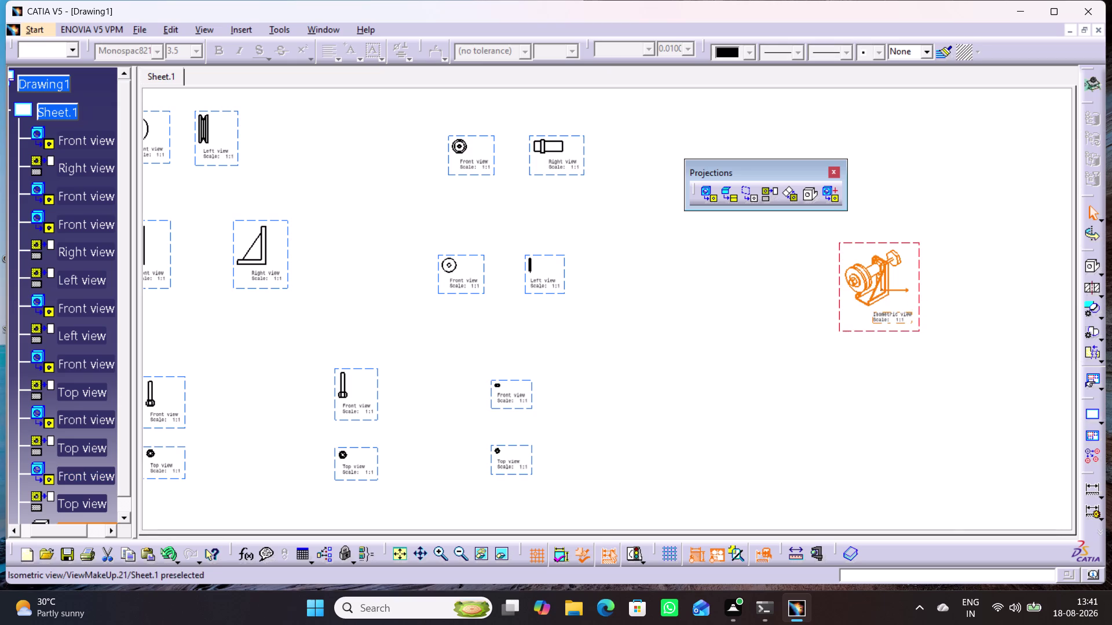
right_click(920, 274)
click(960, 235)
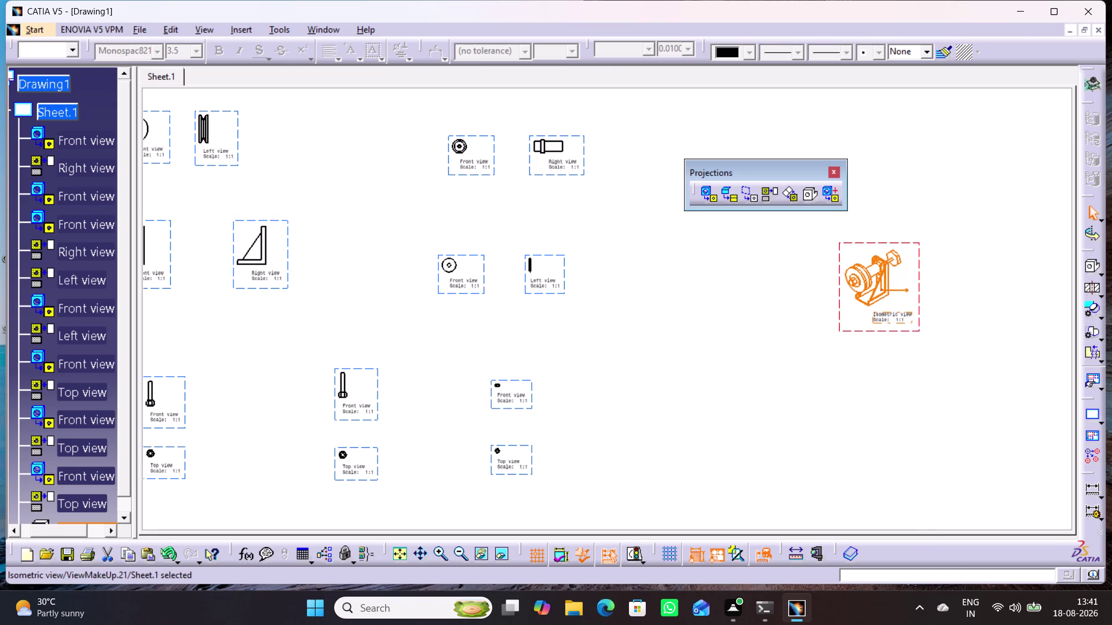
double_click(959, 225)
right_click(917, 260)
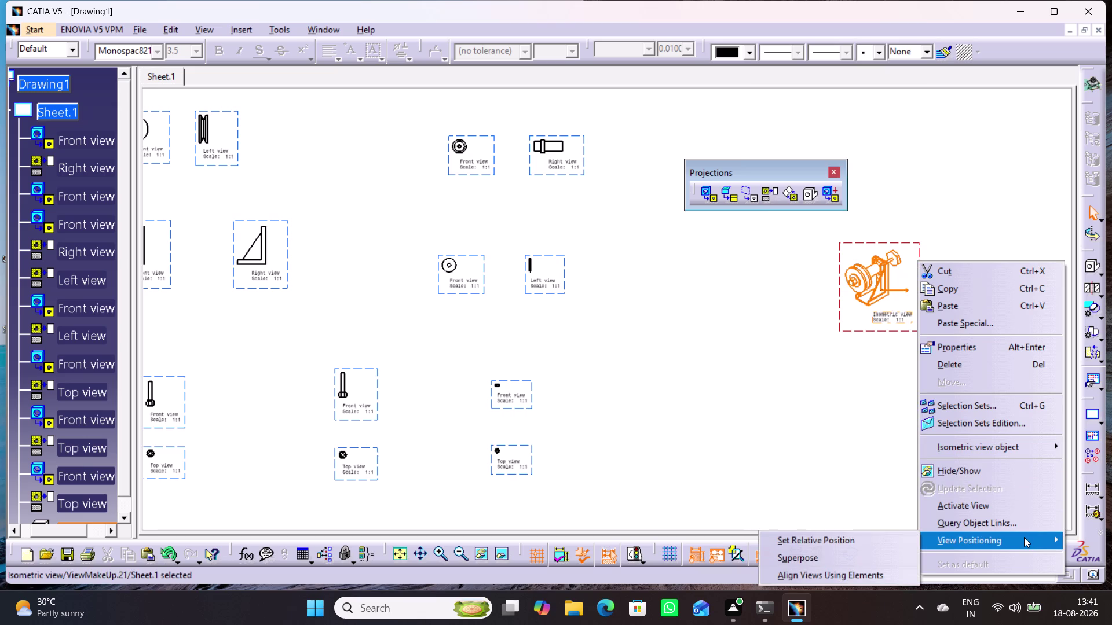
click(1015, 188)
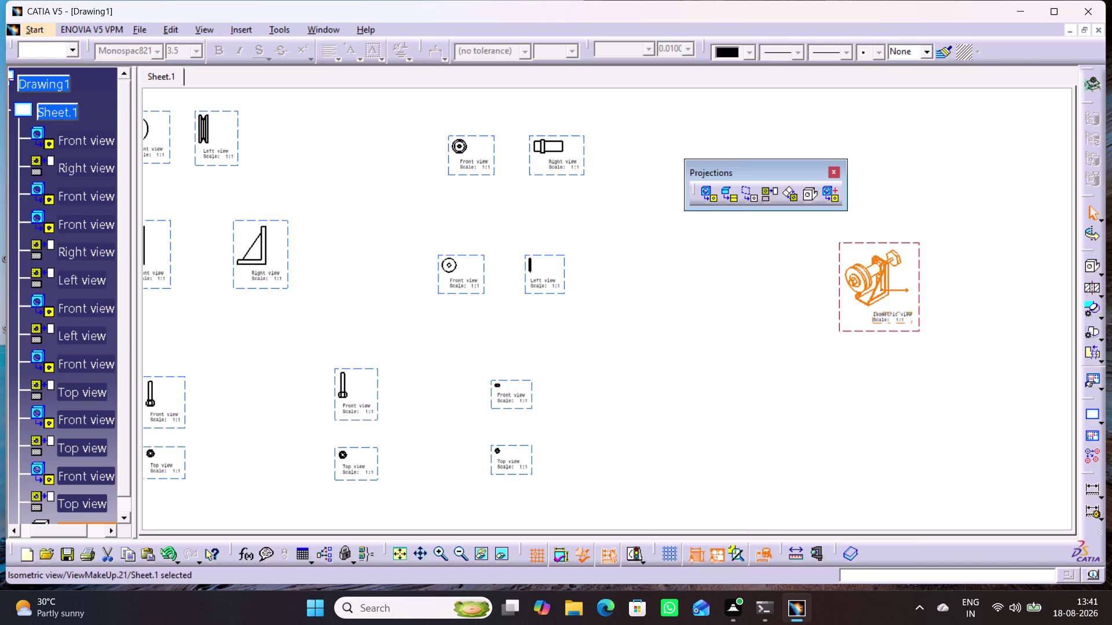
double_click(970, 175)
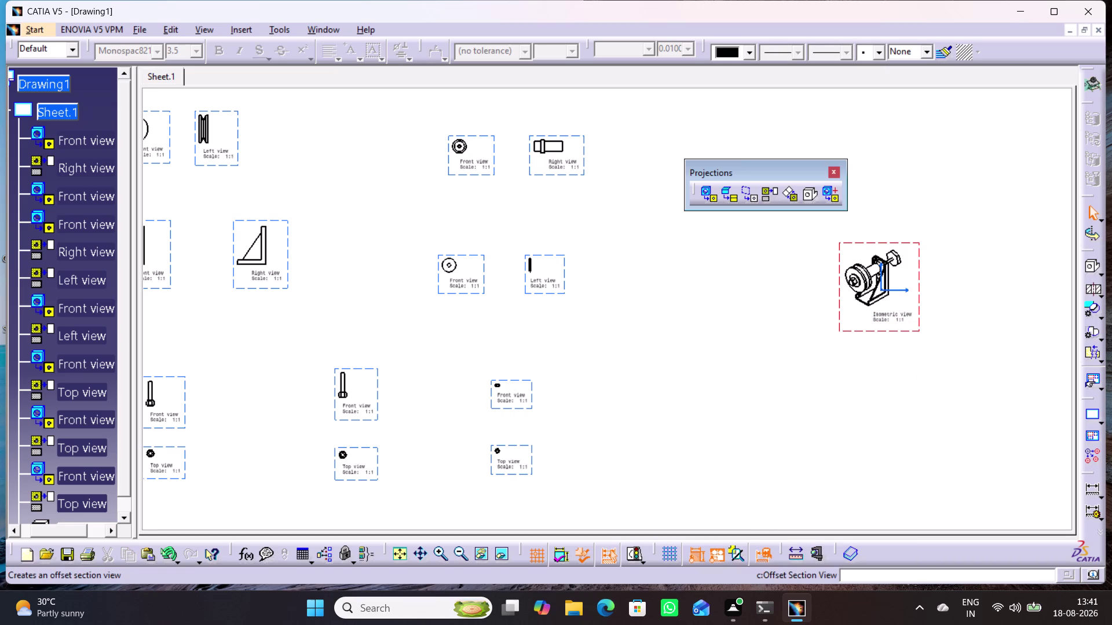
click(237, 27)
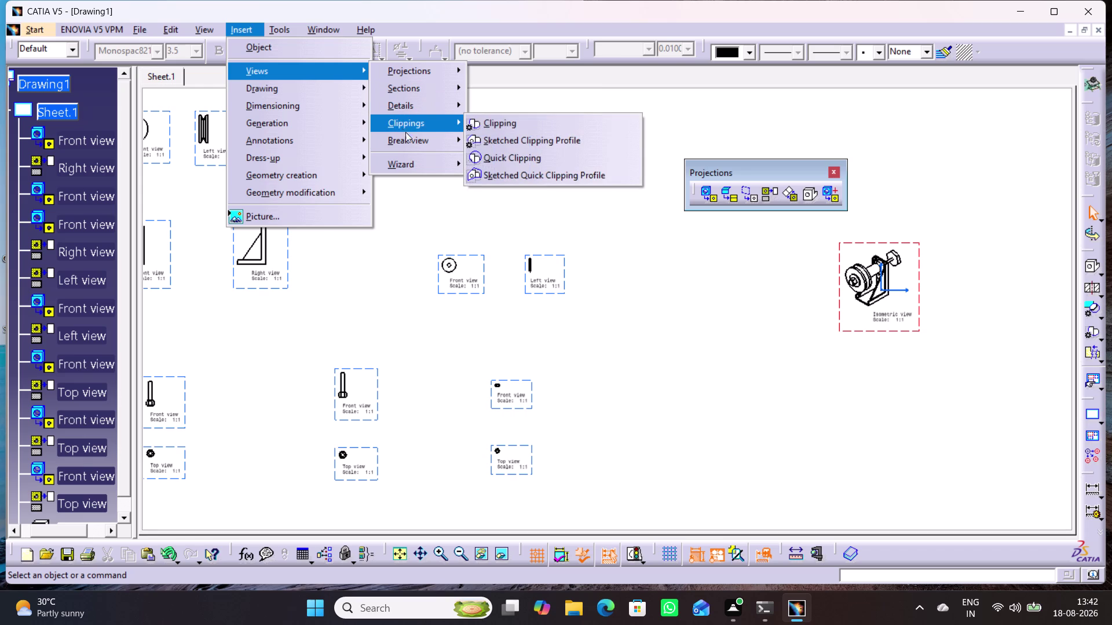
click(592, 253)
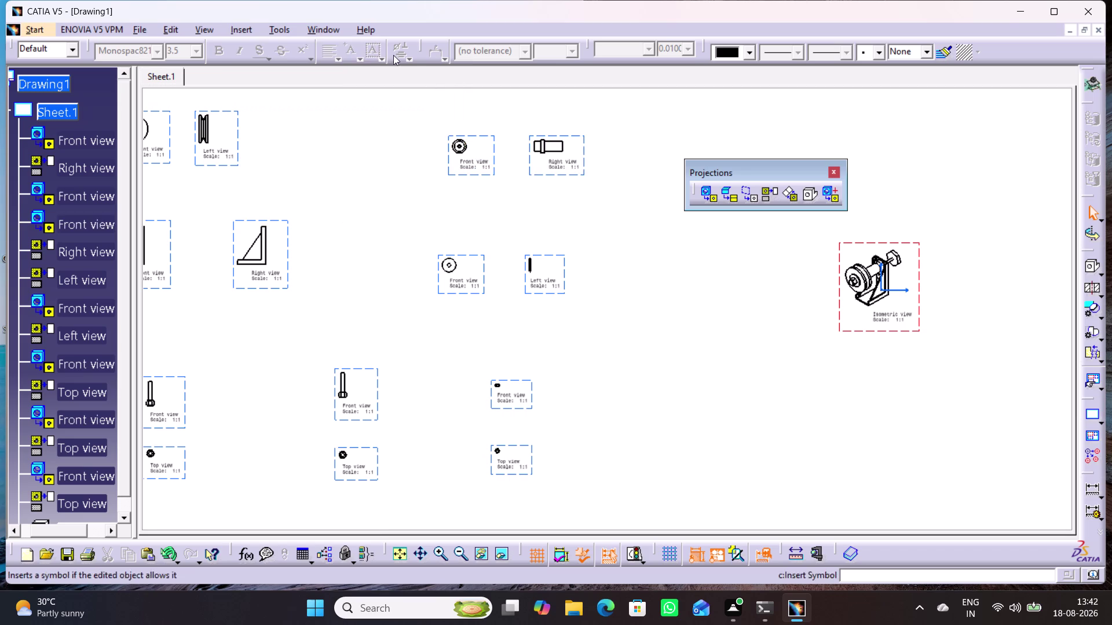